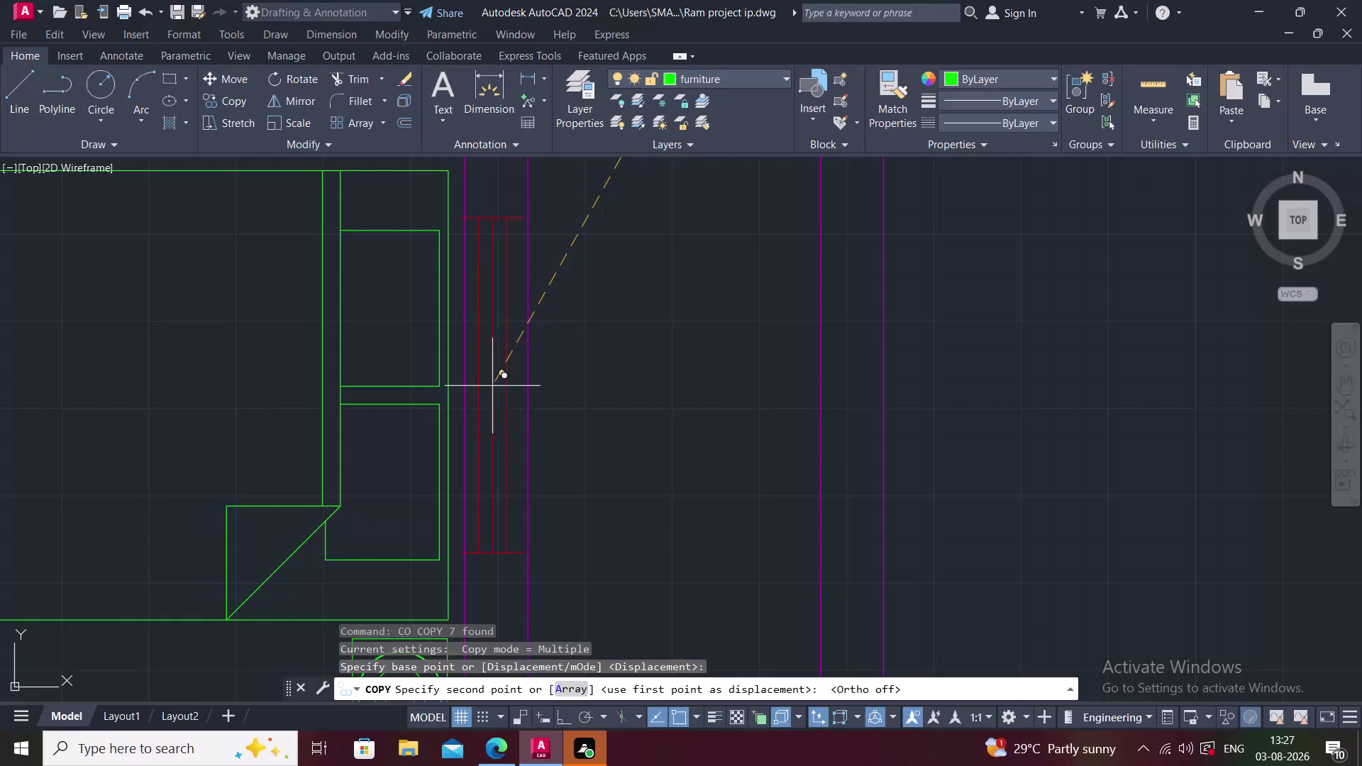
Drop the red window-line copy into the bedroom wall opening beside the bed and end COPY.
scroll(up, 3)
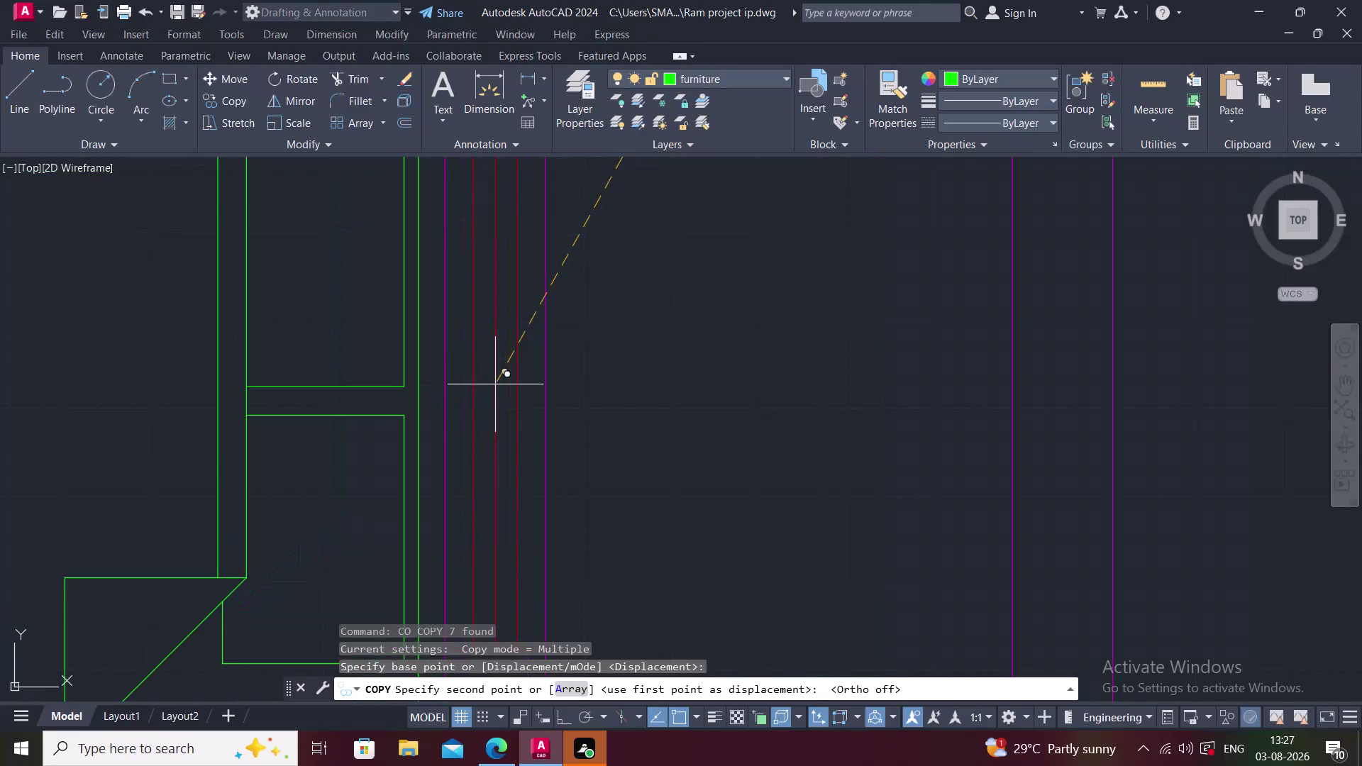
middle_drag(495, 384, 483, 478)
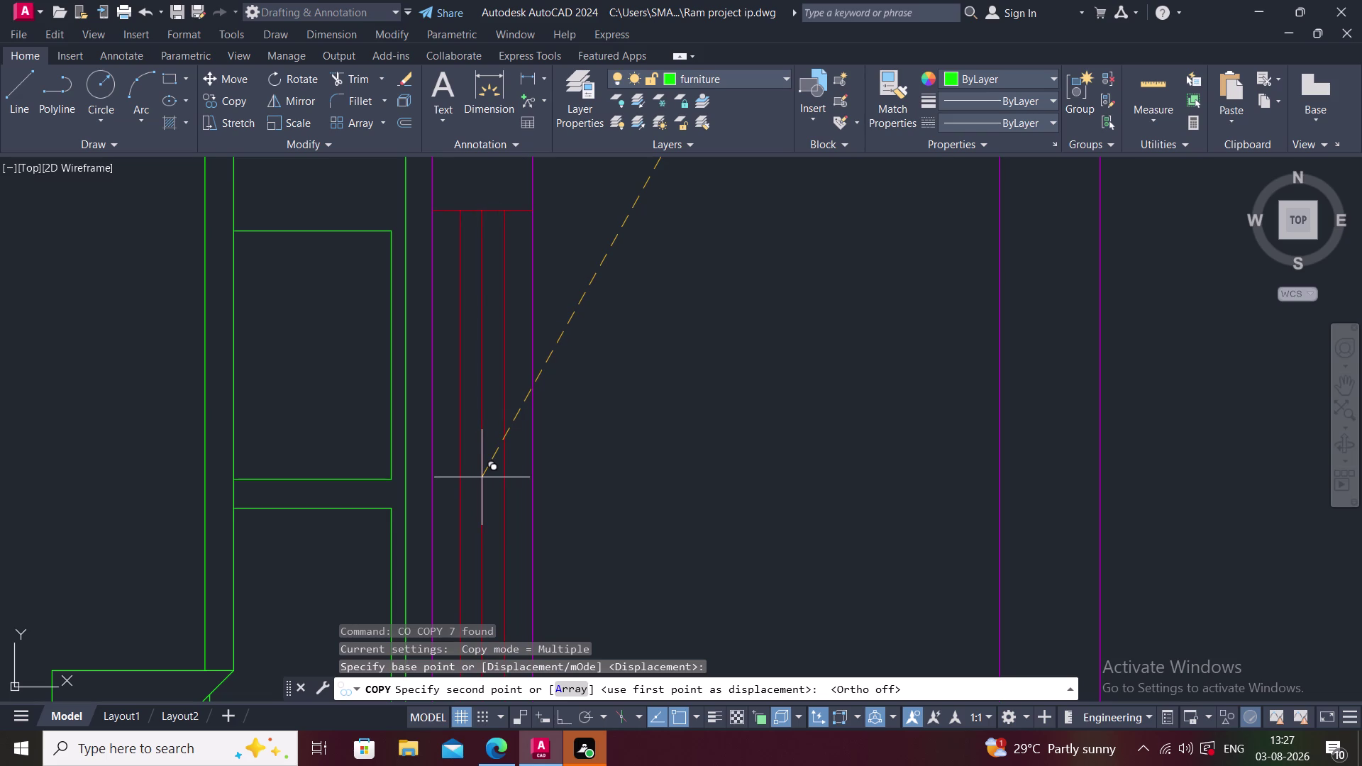
click(481, 477)
scroll(down, 3)
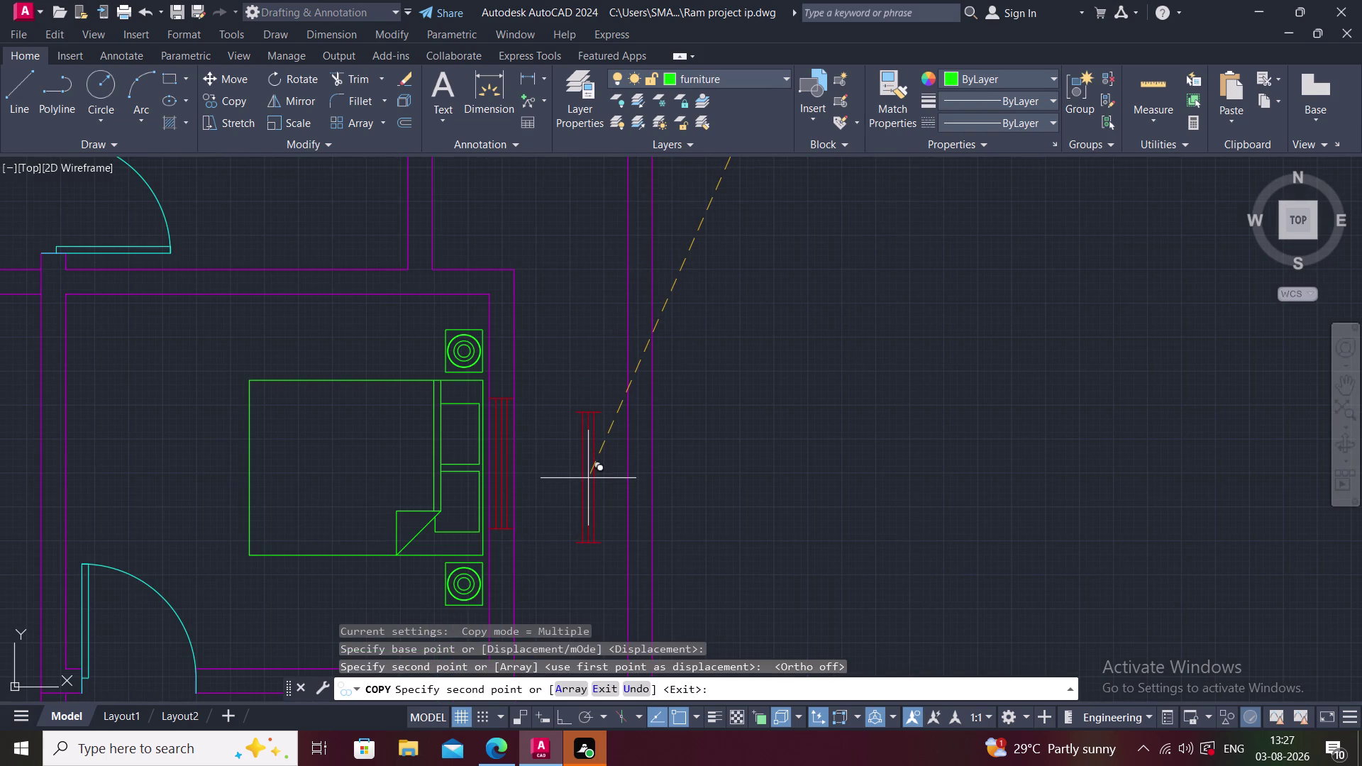
key(Escape)
middle_drag(509, 509, 497, 444)
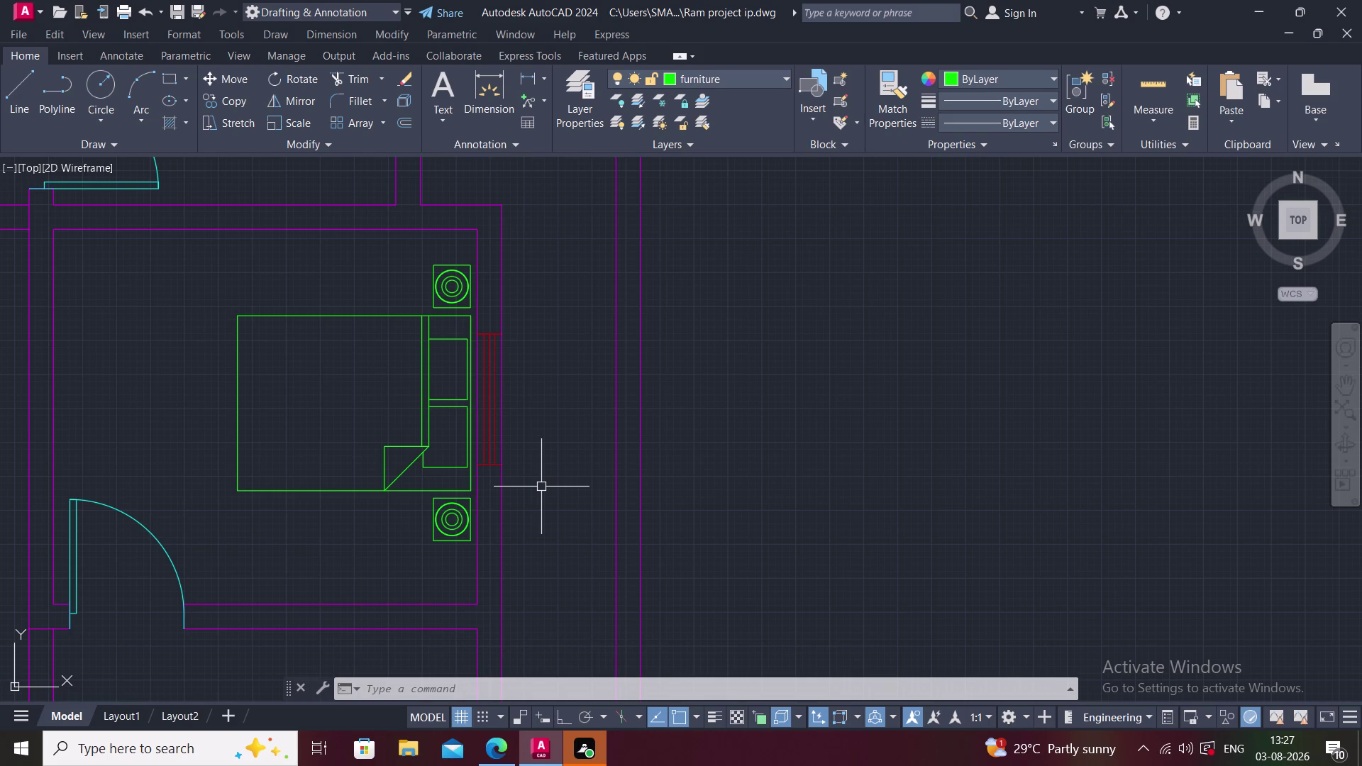
Zoom and pan out until the whole floor plan and the stray line are visible.
middle_drag(377, 519, 398, 449)
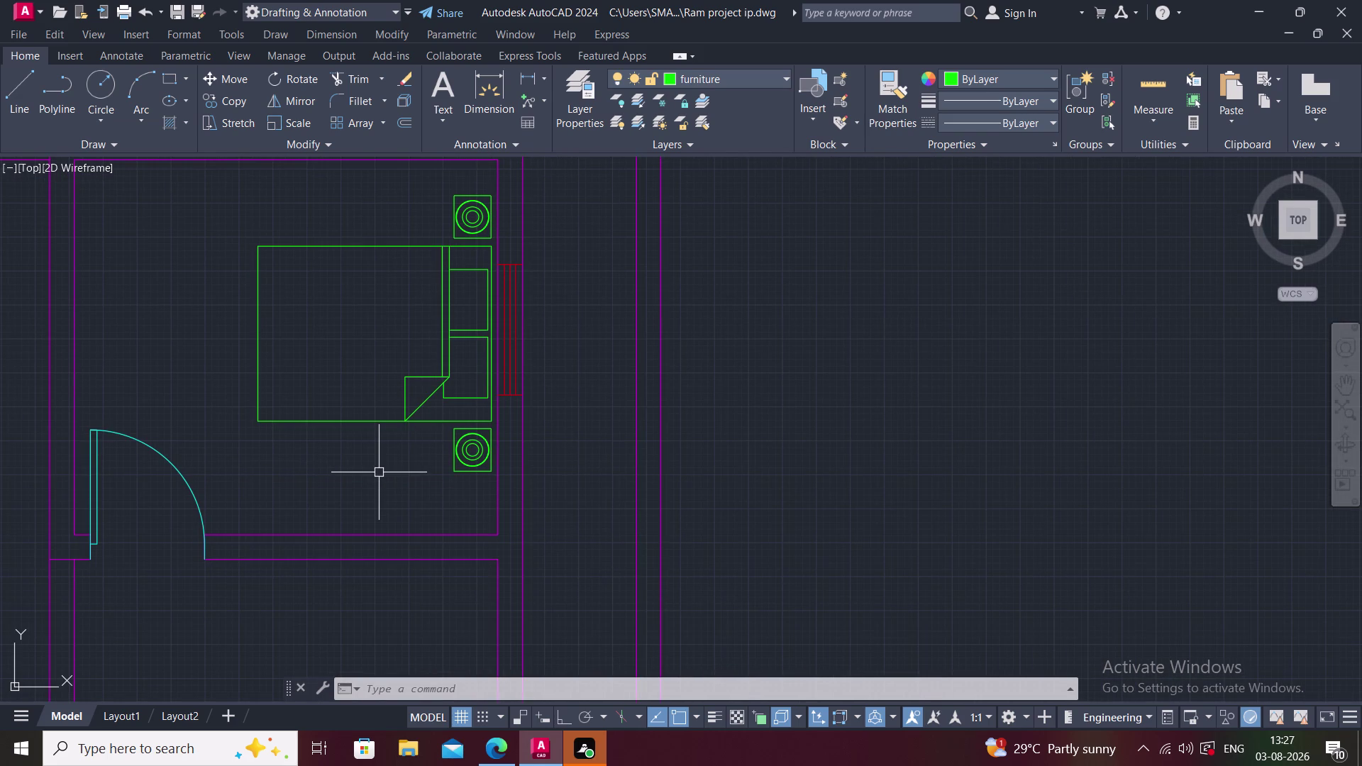
middle_drag(357, 520, 364, 377)
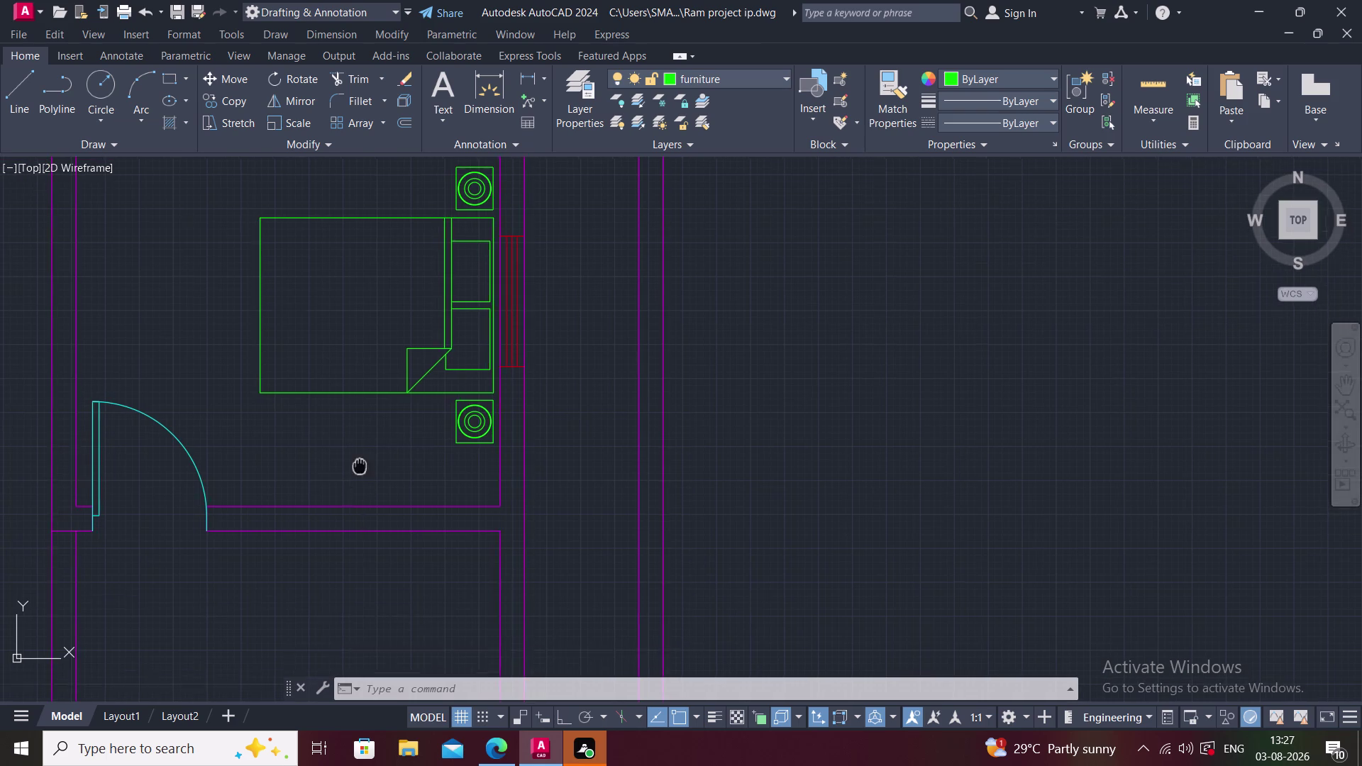
middle_drag(363, 377, 365, 374)
scroll(down, 3)
middle_drag(375, 443, 328, 350)
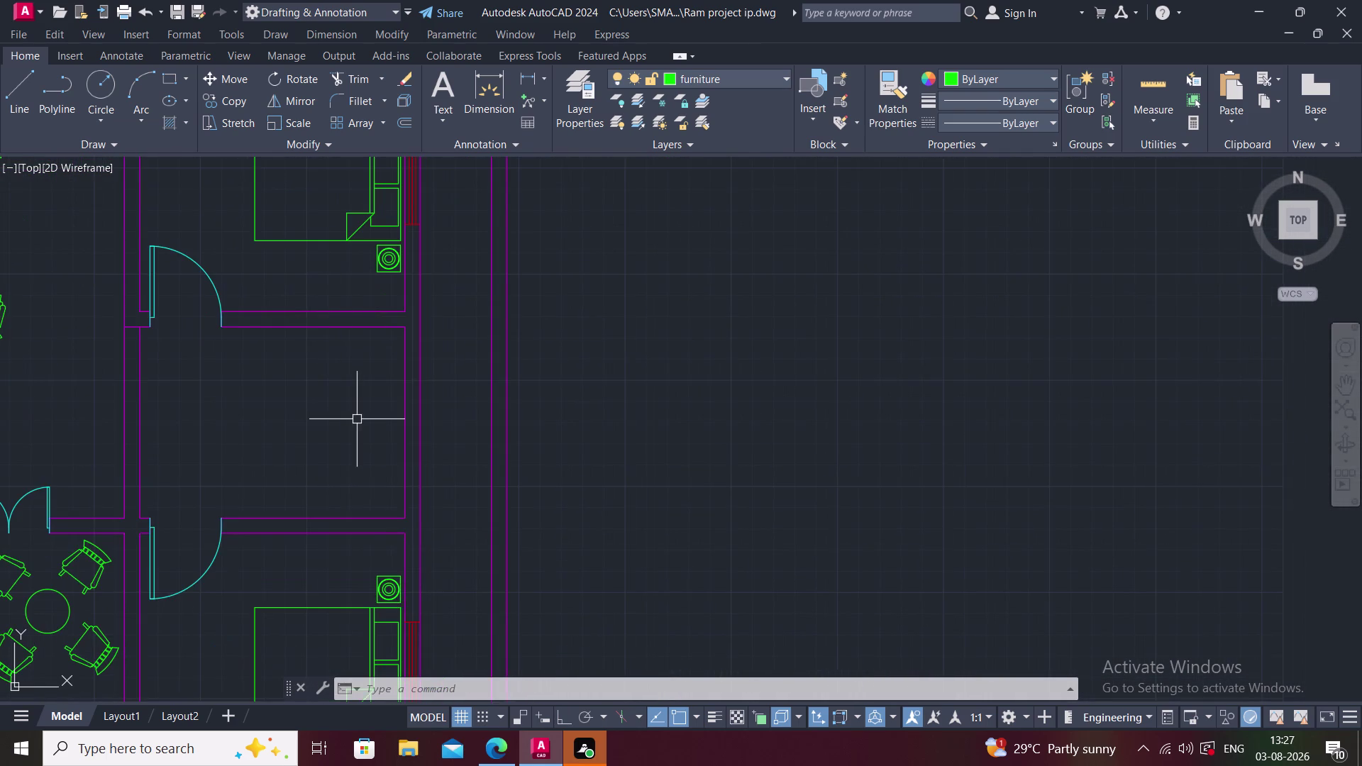
scroll(down, 3)
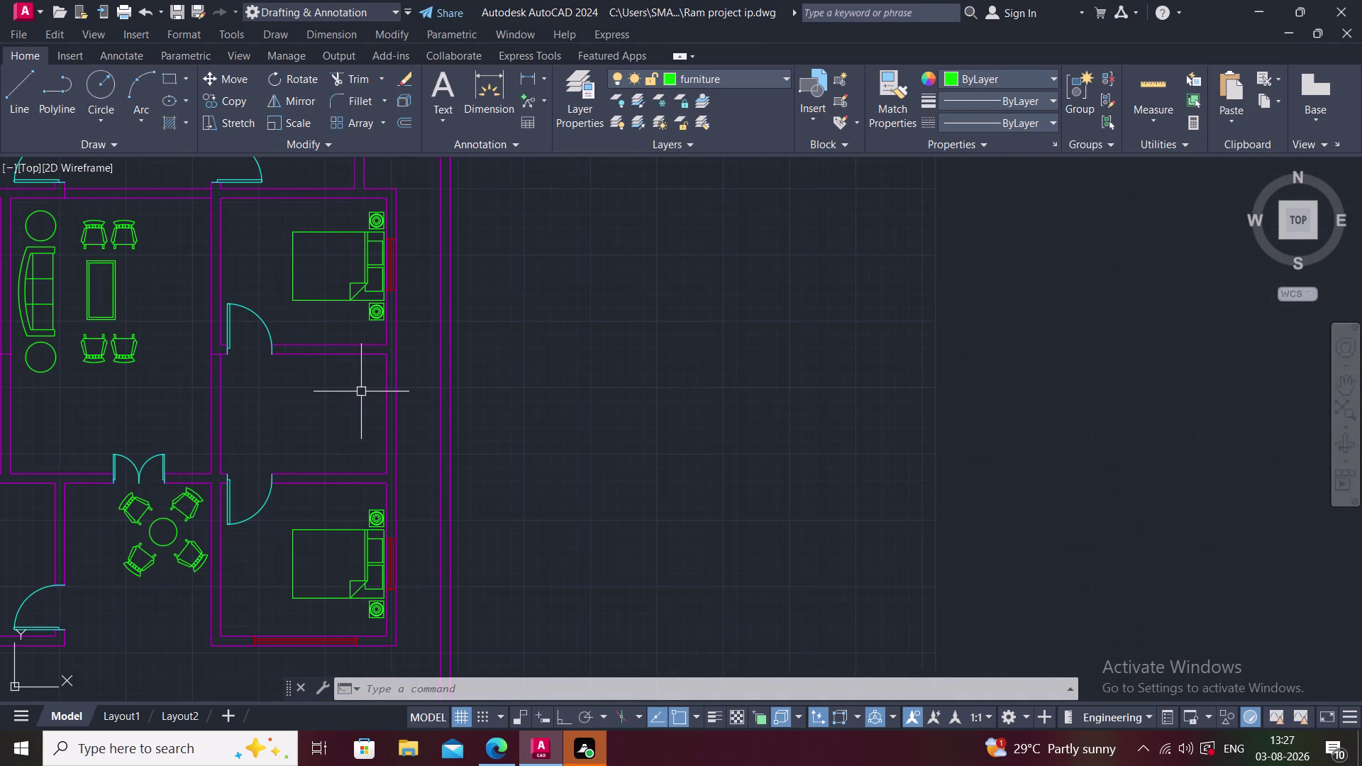
middle_drag(224, 400, 437, 377)
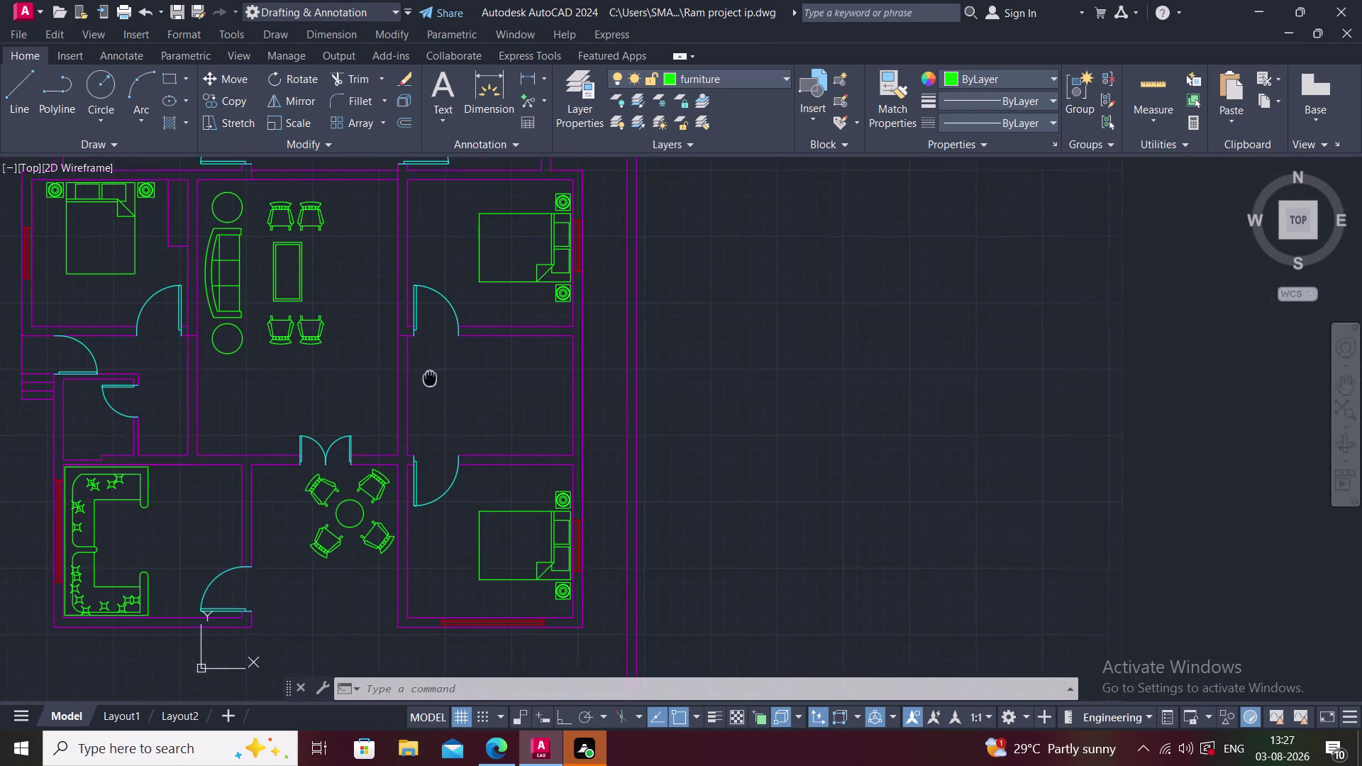
scroll(down, 3)
middle_drag(262, 408, 278, 434)
scroll(down, 3)
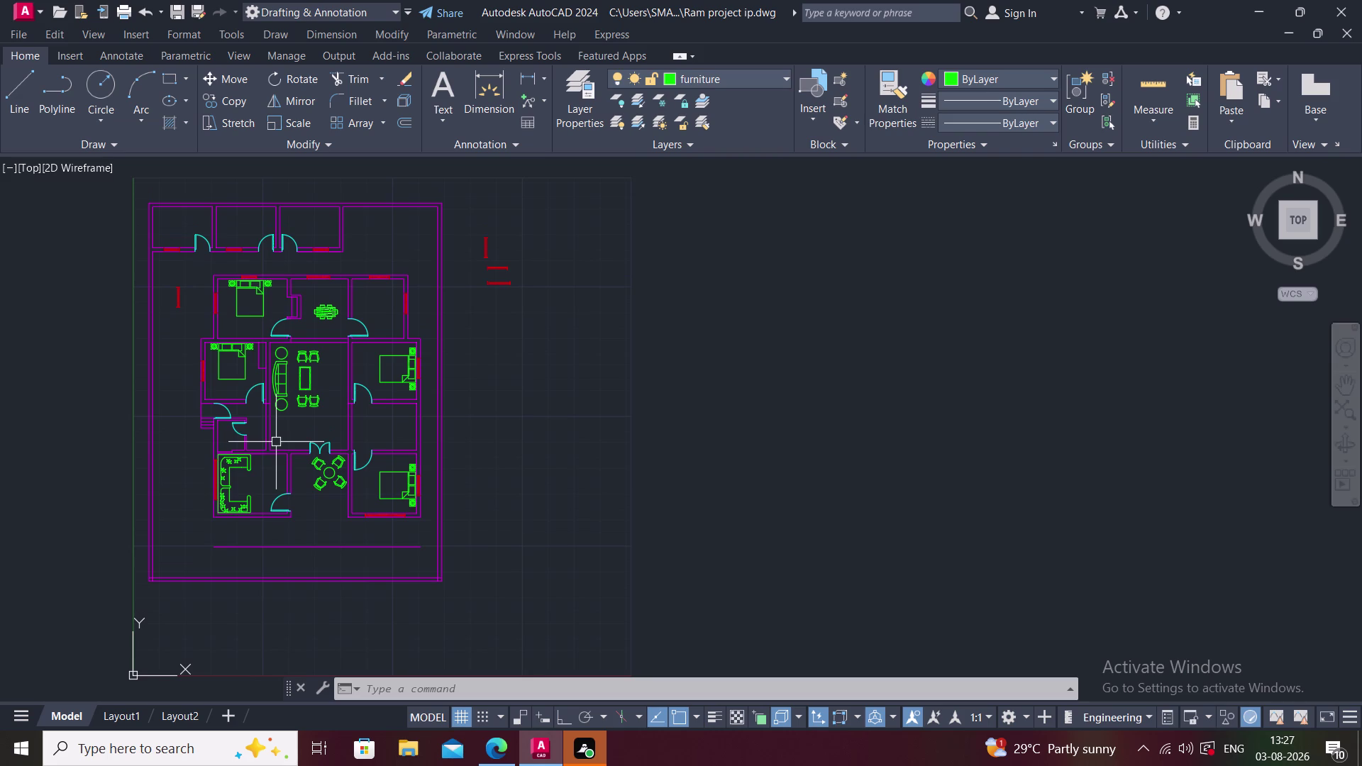
Window-select the stray red line left of the plan, delete it, and return to the lower rooms.
click(164, 273)
click(204, 330)
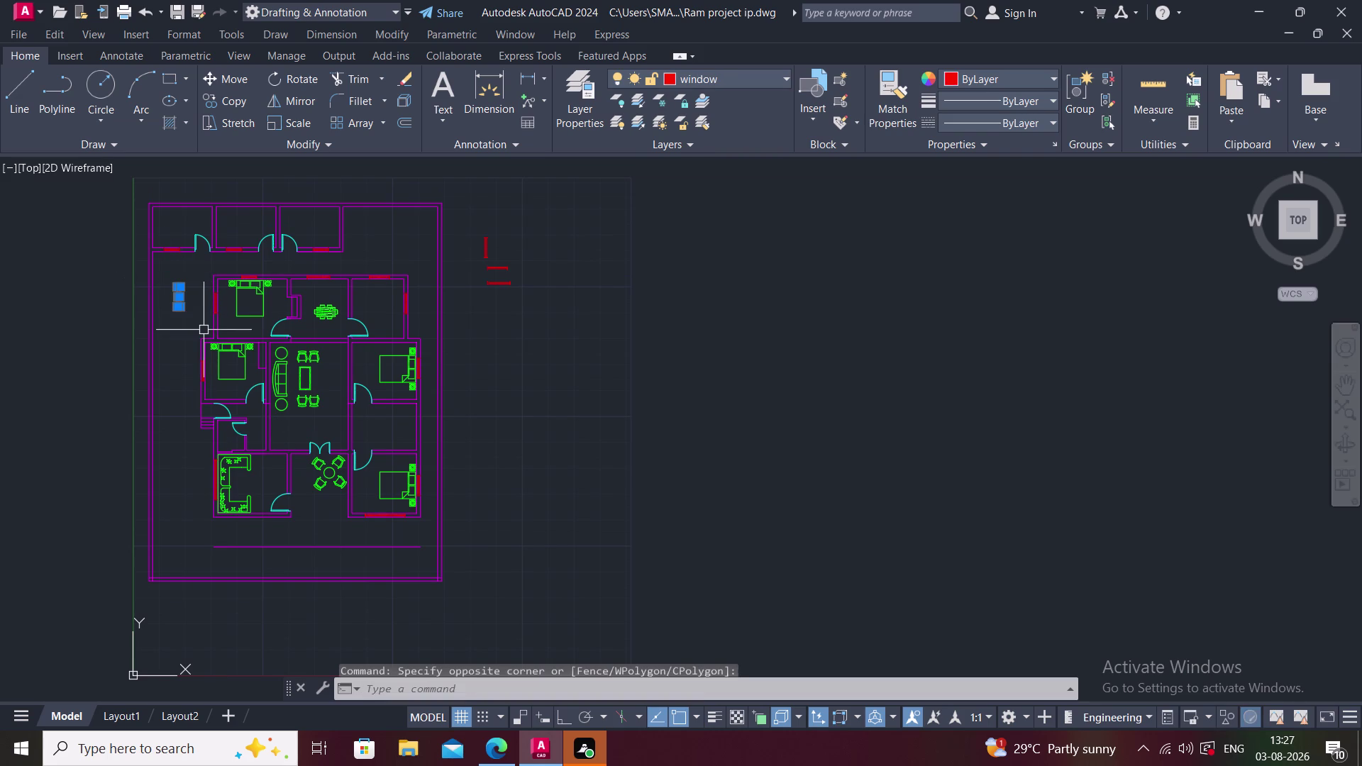
key(Delete)
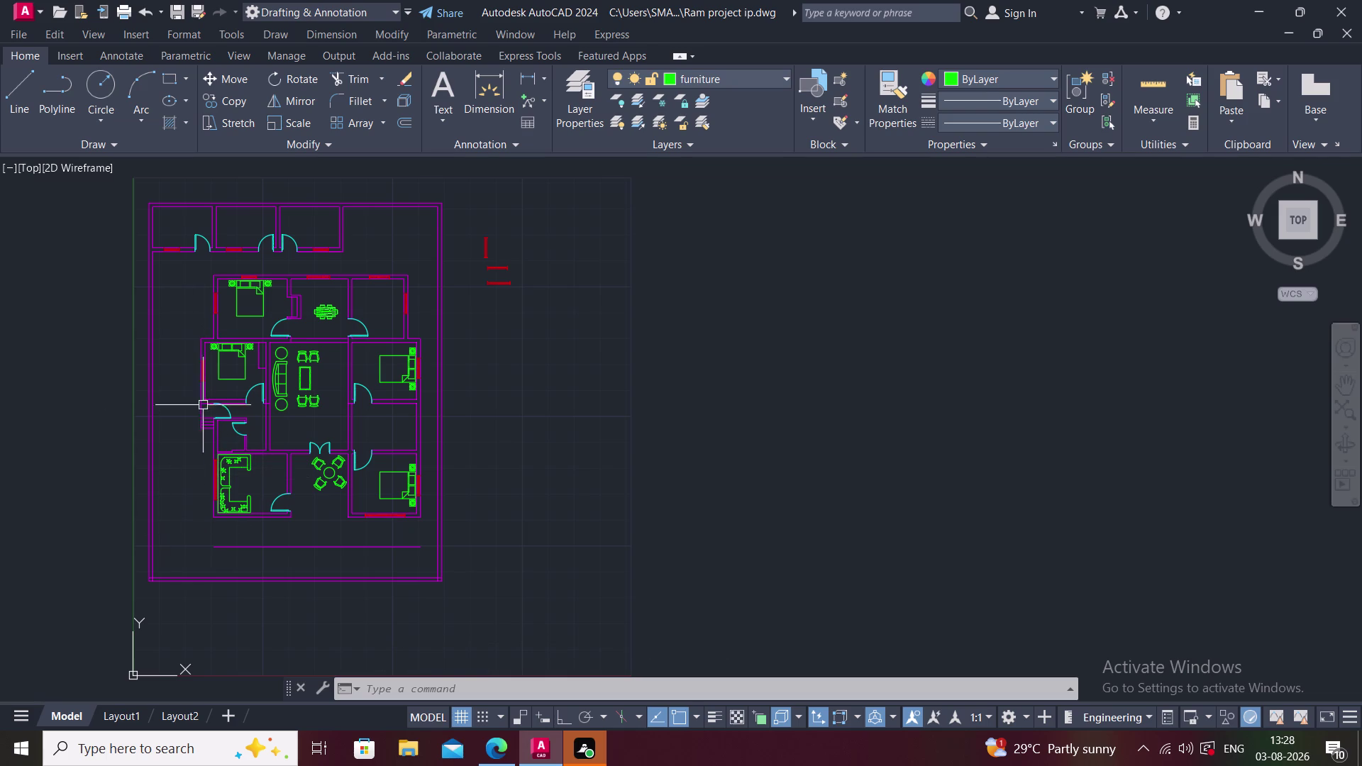
scroll(up, 3)
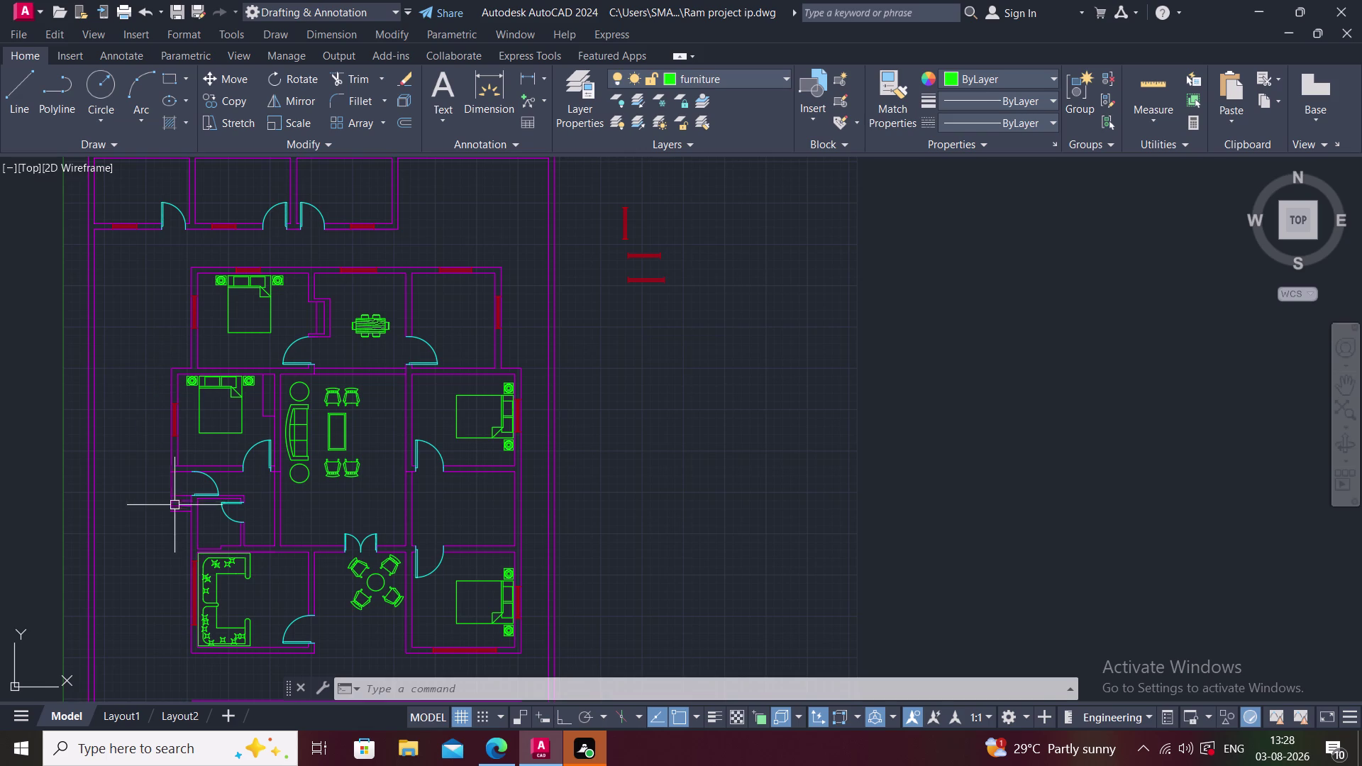
scroll(up, 3)
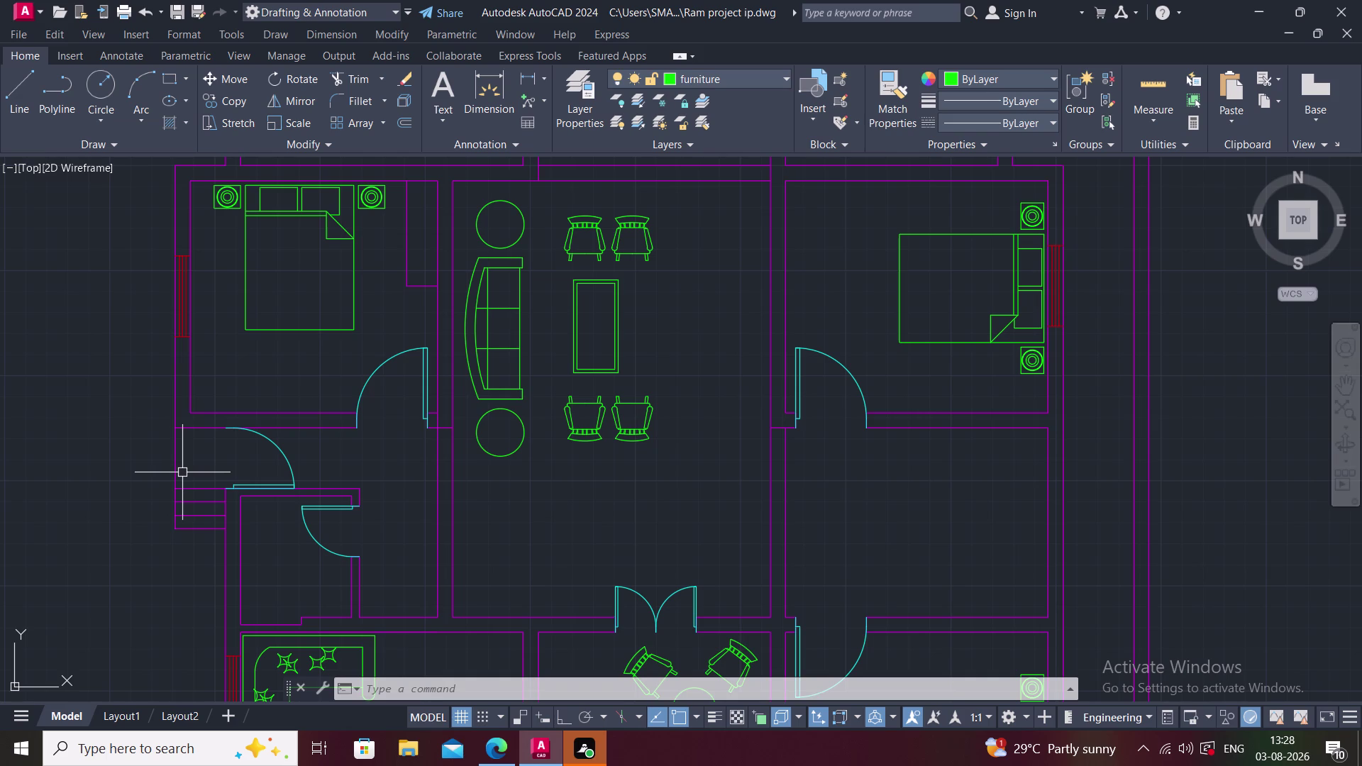
scroll(down, 3)
middle_drag(192, 457, 218, 354)
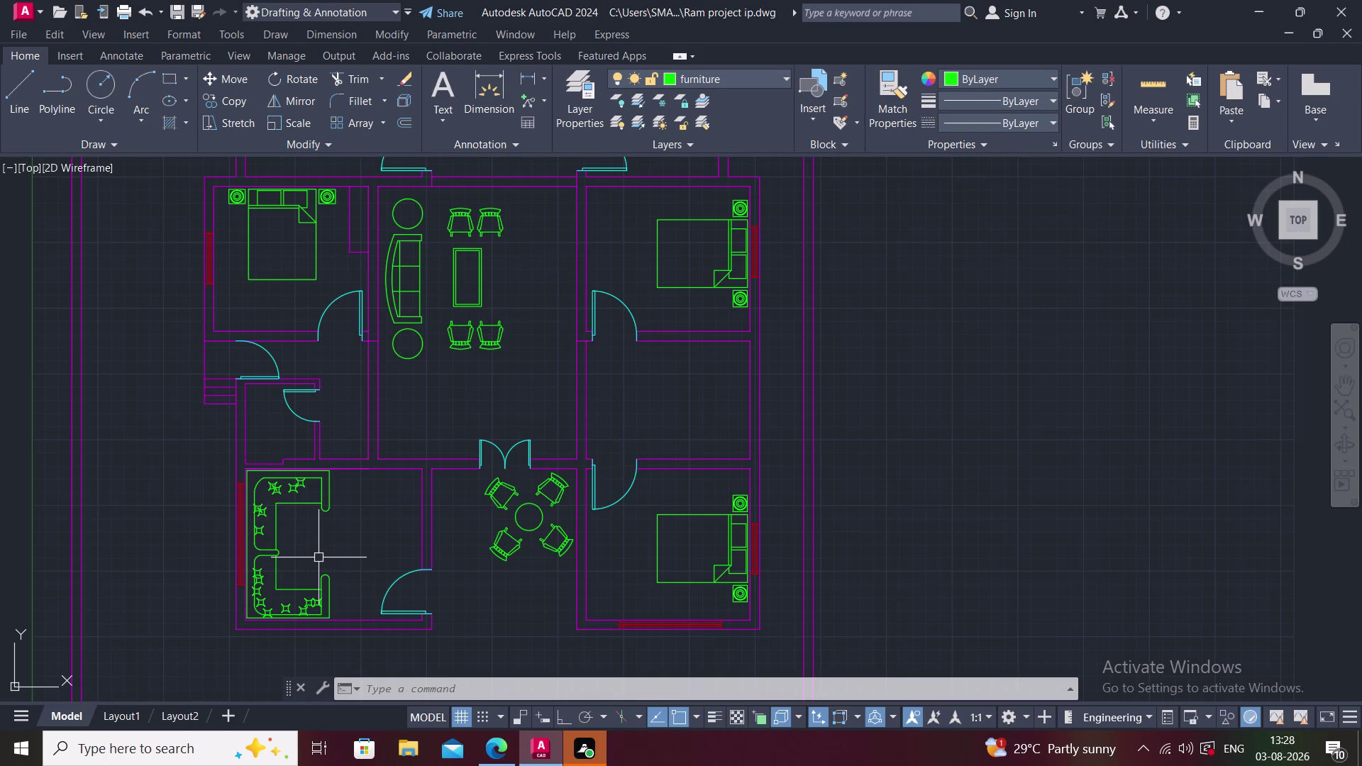
Draw the table's first circle centred inside the L-shaped sofa area.
key(c)
key(space)
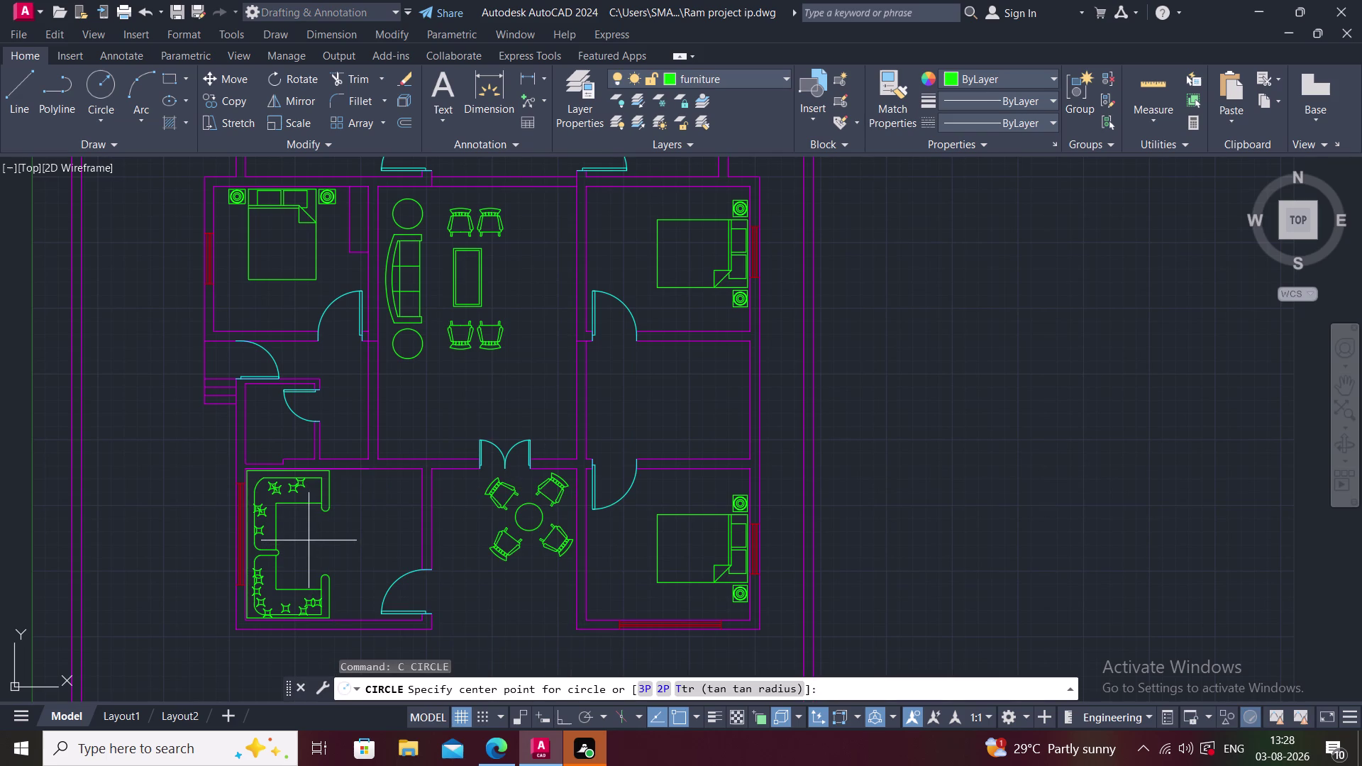
click(309, 549)
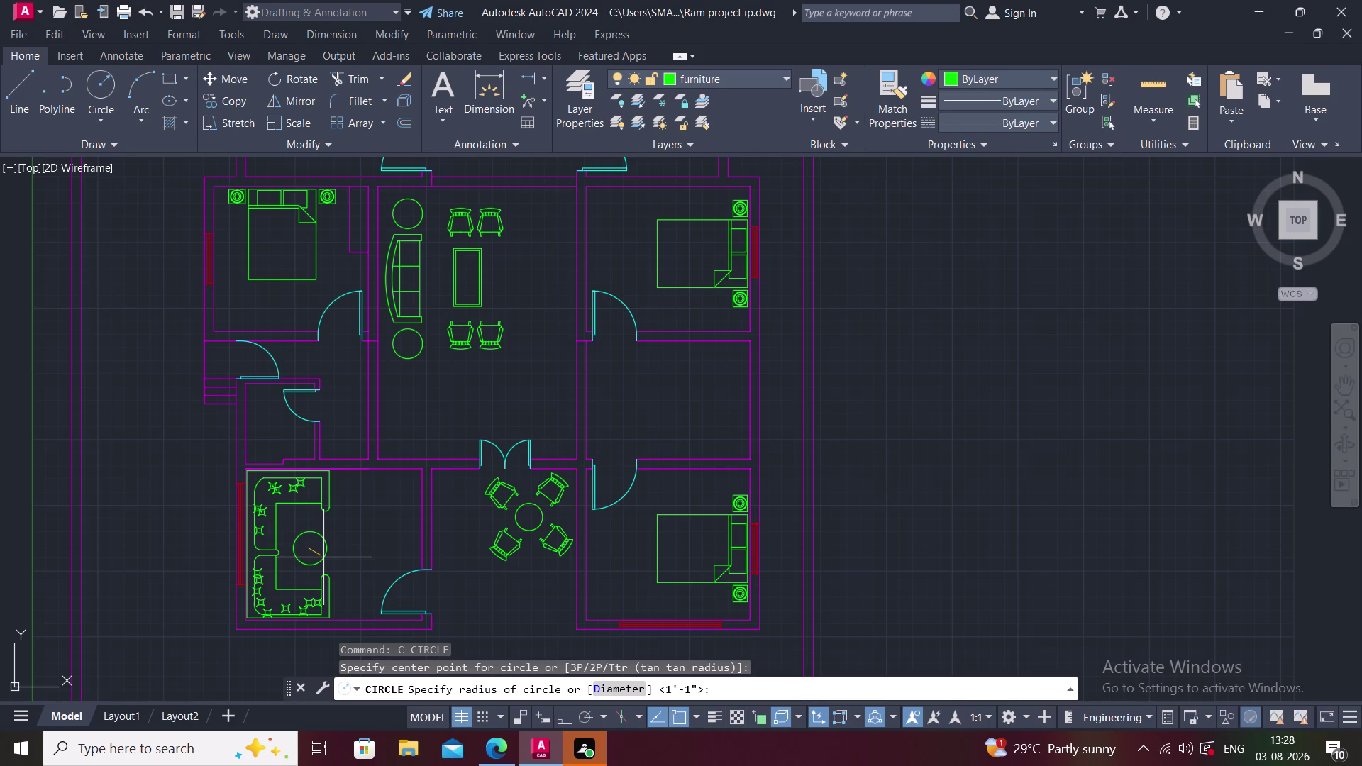
scroll(up, 3)
scroll(up, 3)
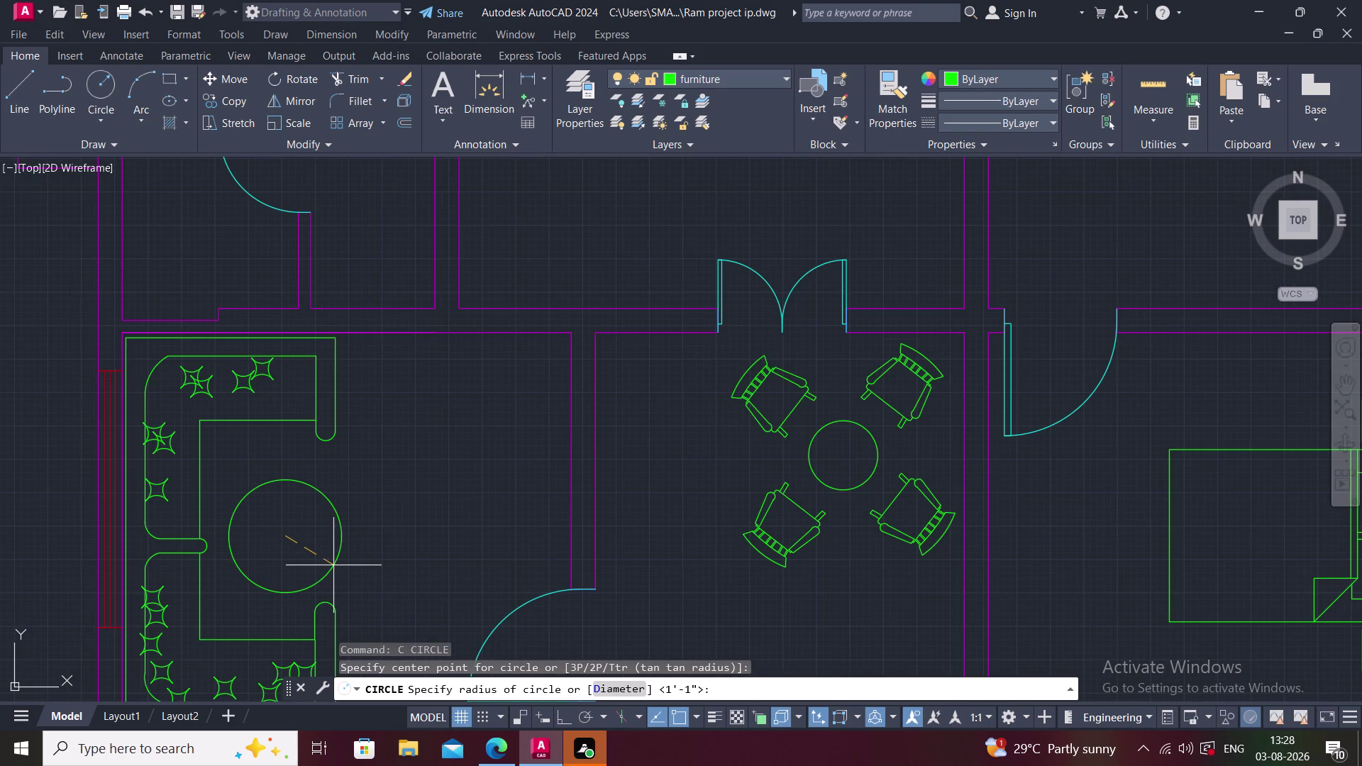
click(338, 517)
Draw another circle from the same table centre for the ring.
key(space)
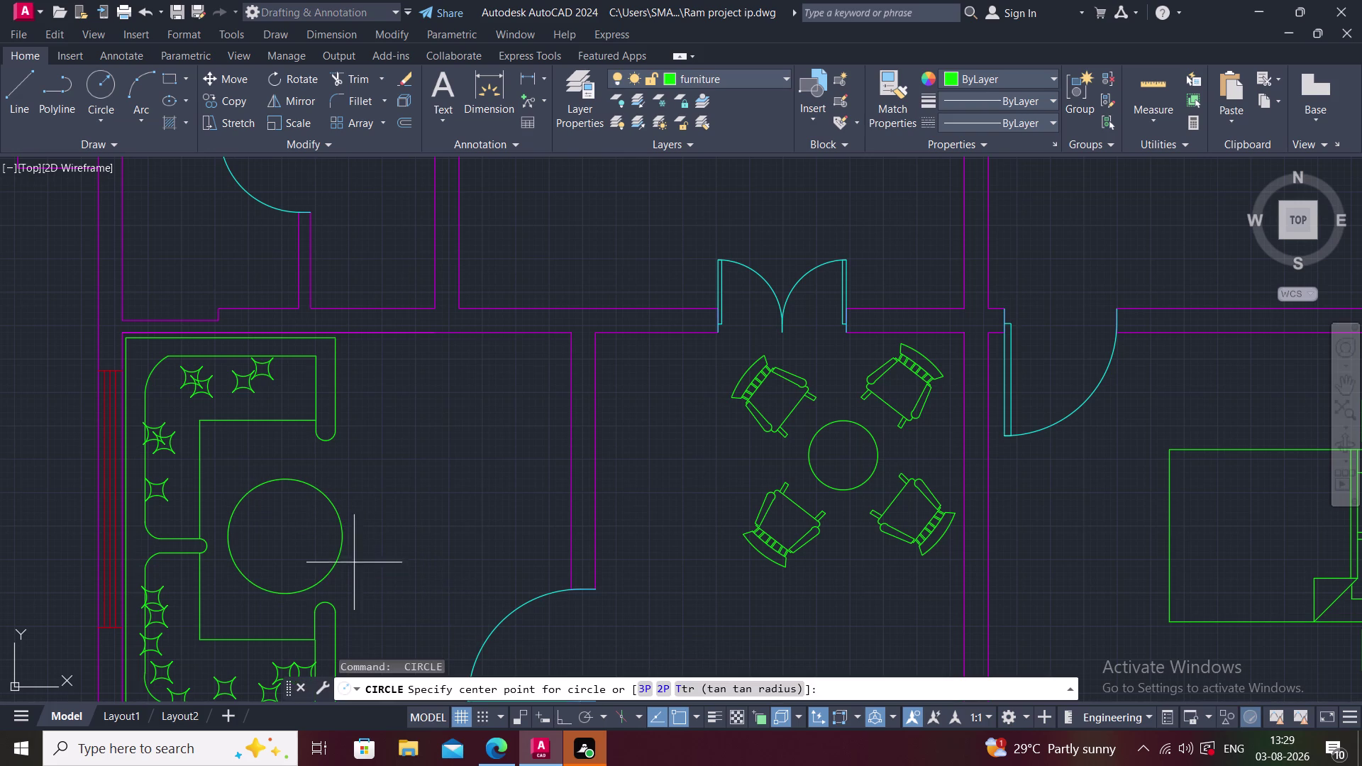
click(283, 536)
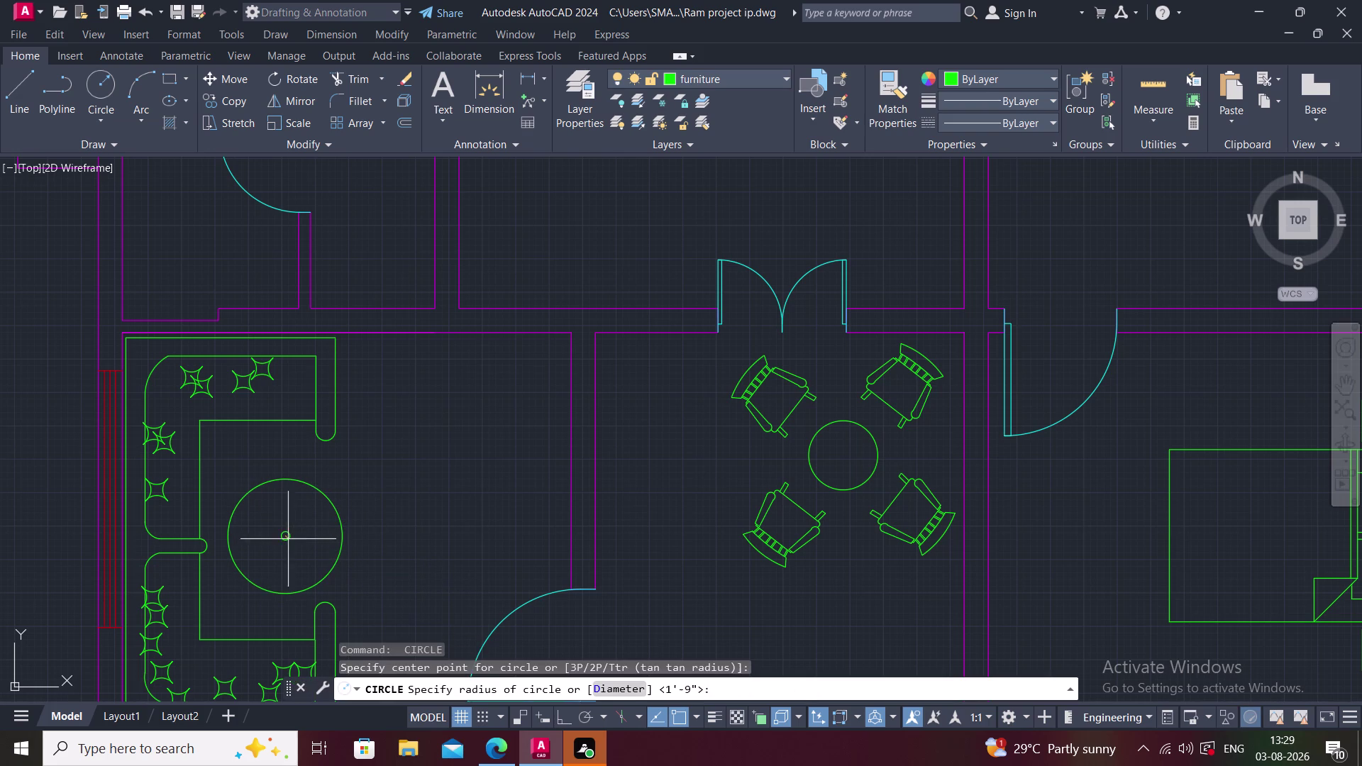
click(328, 565)
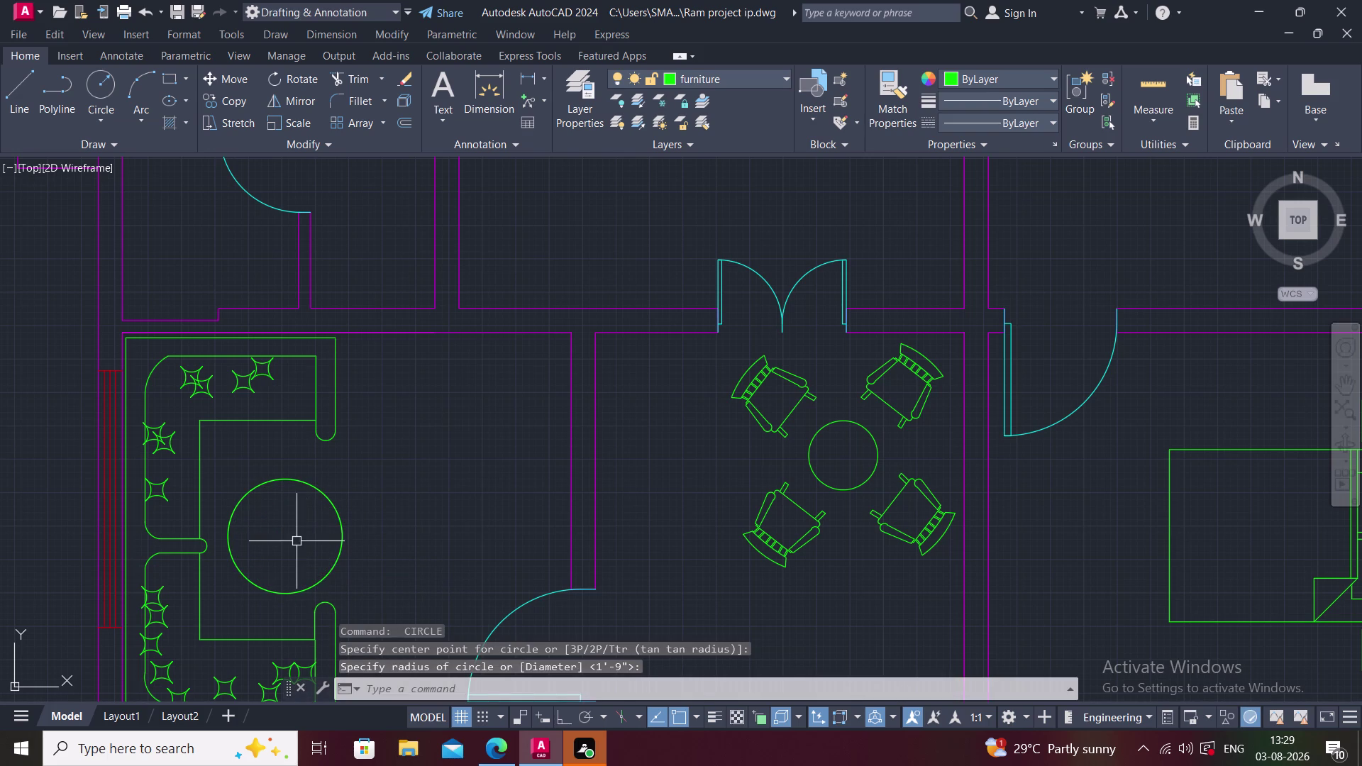
key(space)
key(space)
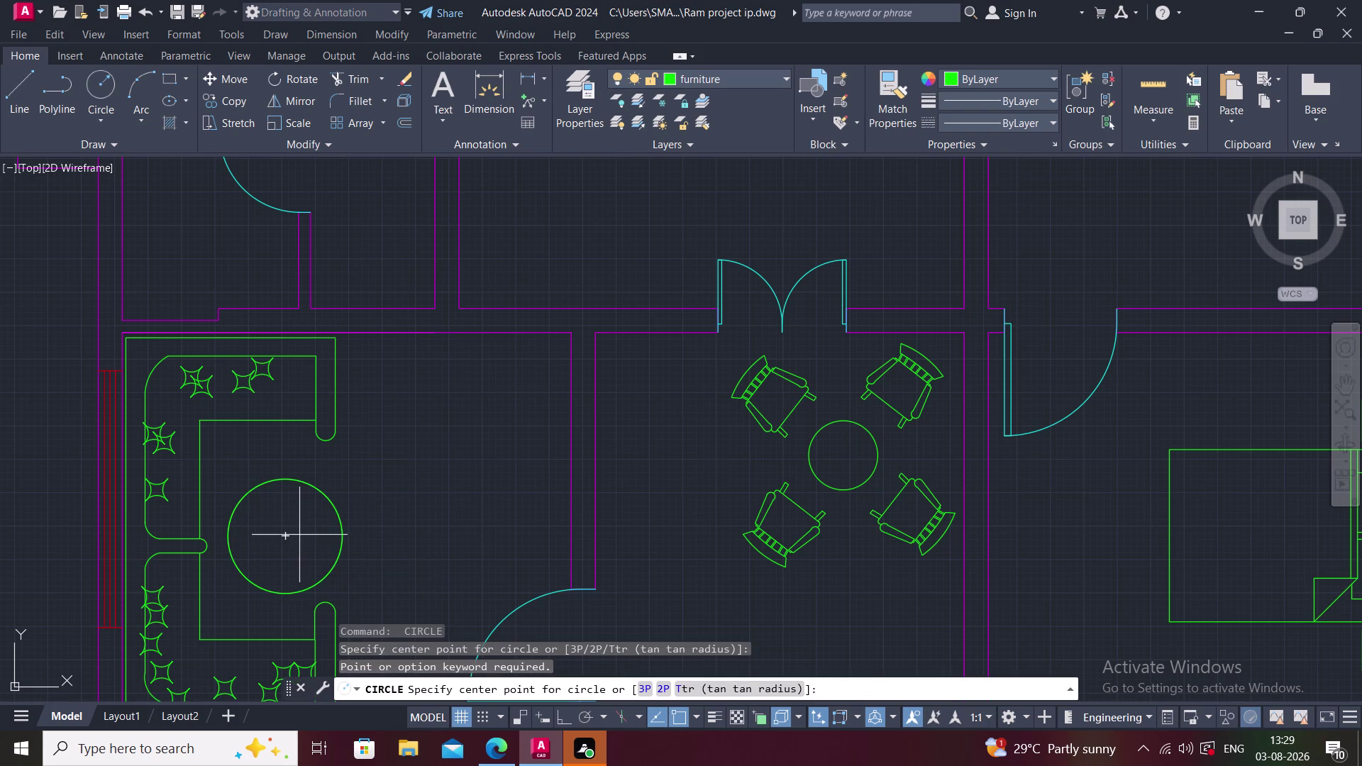
click(283, 534)
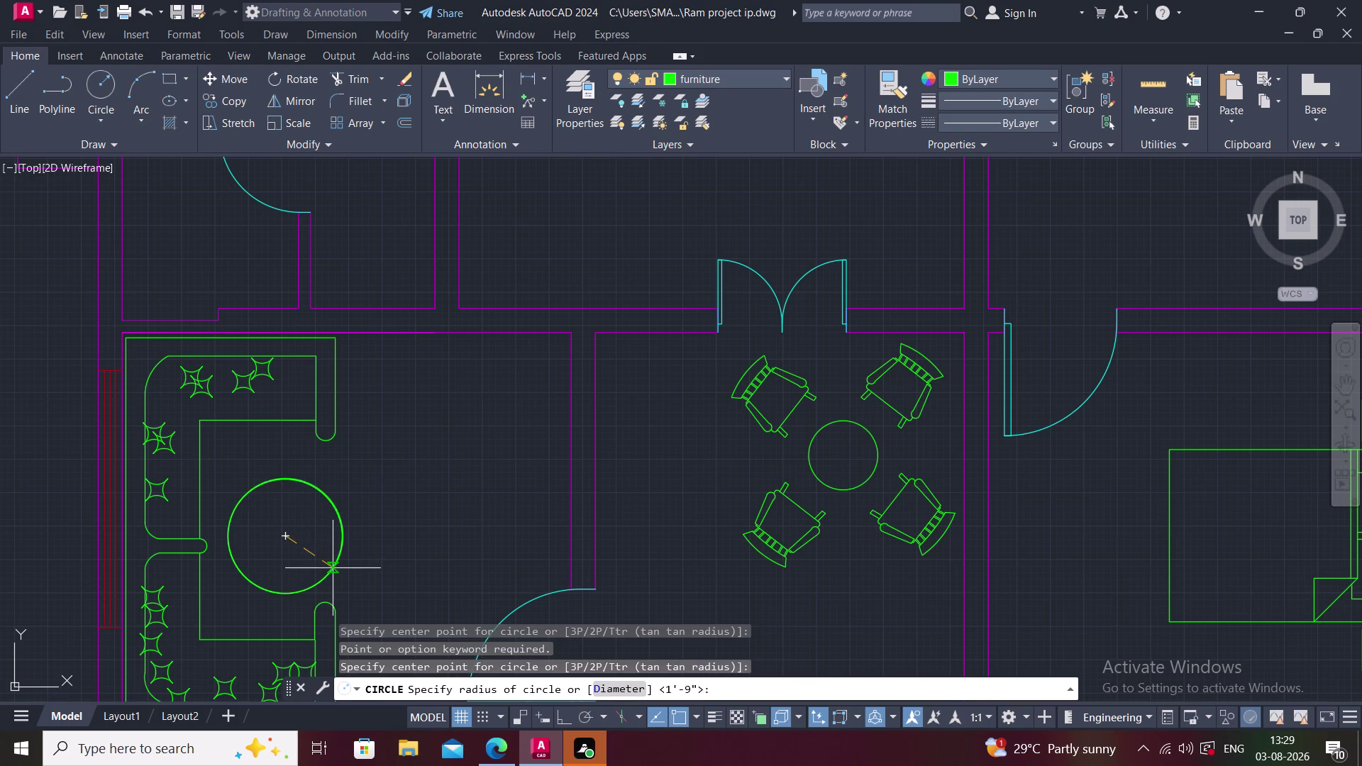
click(337, 572)
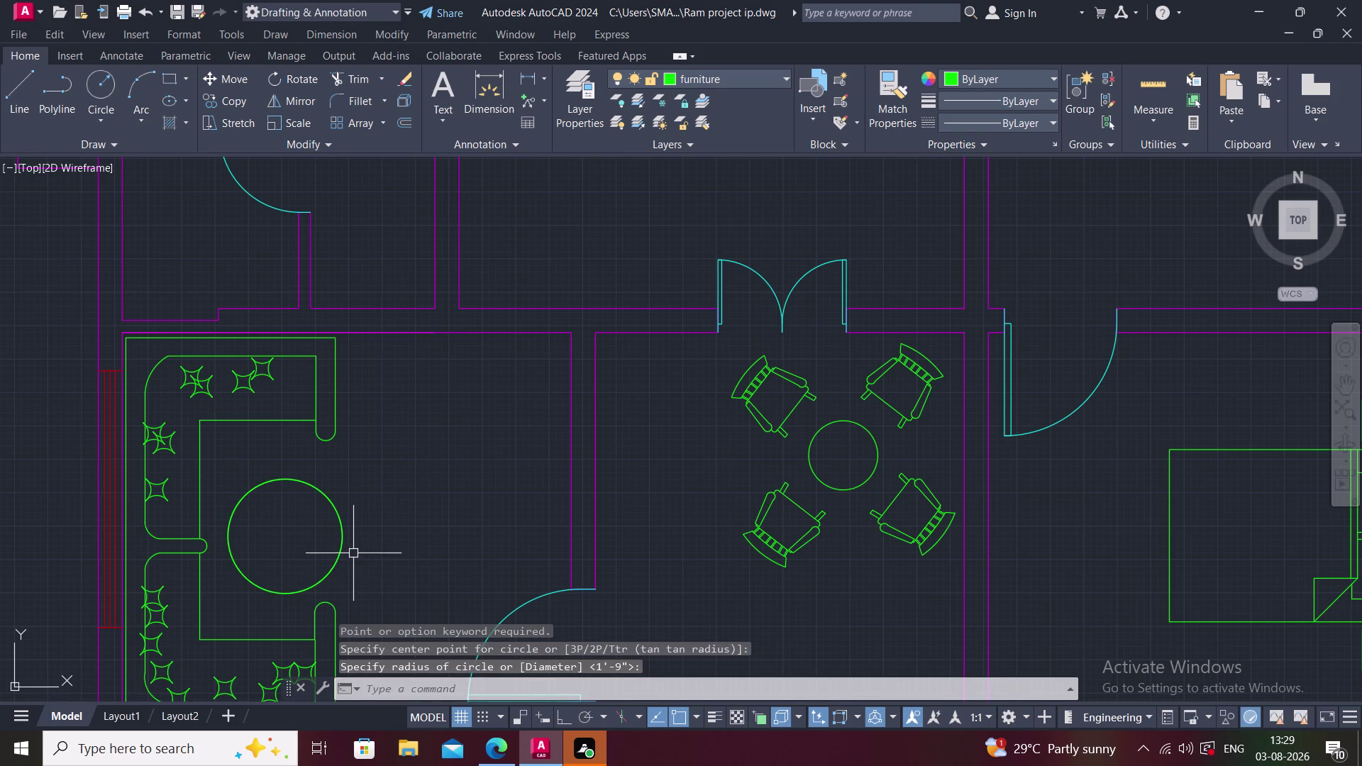
Draw the larger outer ring circle around the same table centre.
key(space)
click(291, 535)
scroll(up, 3)
scroll(up, 3)
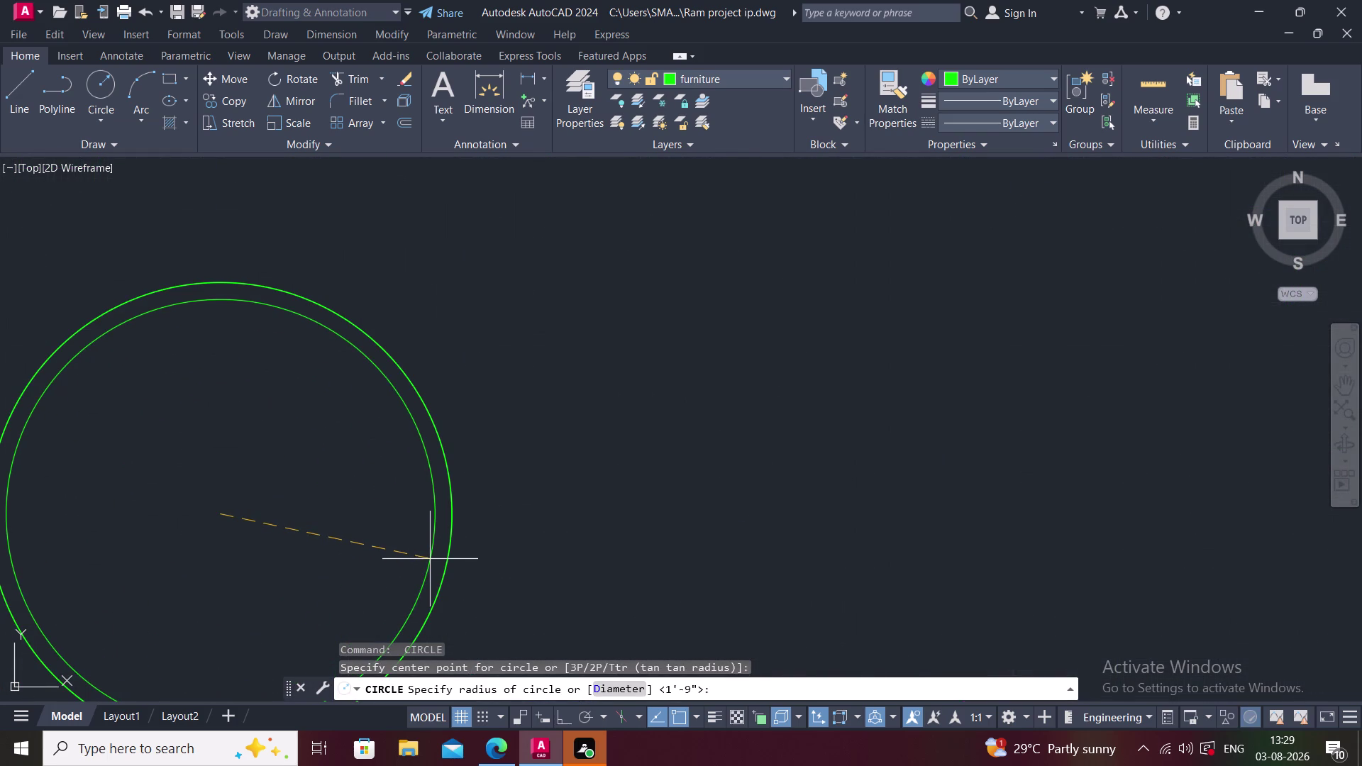
click(431, 559)
scroll(down, 3)
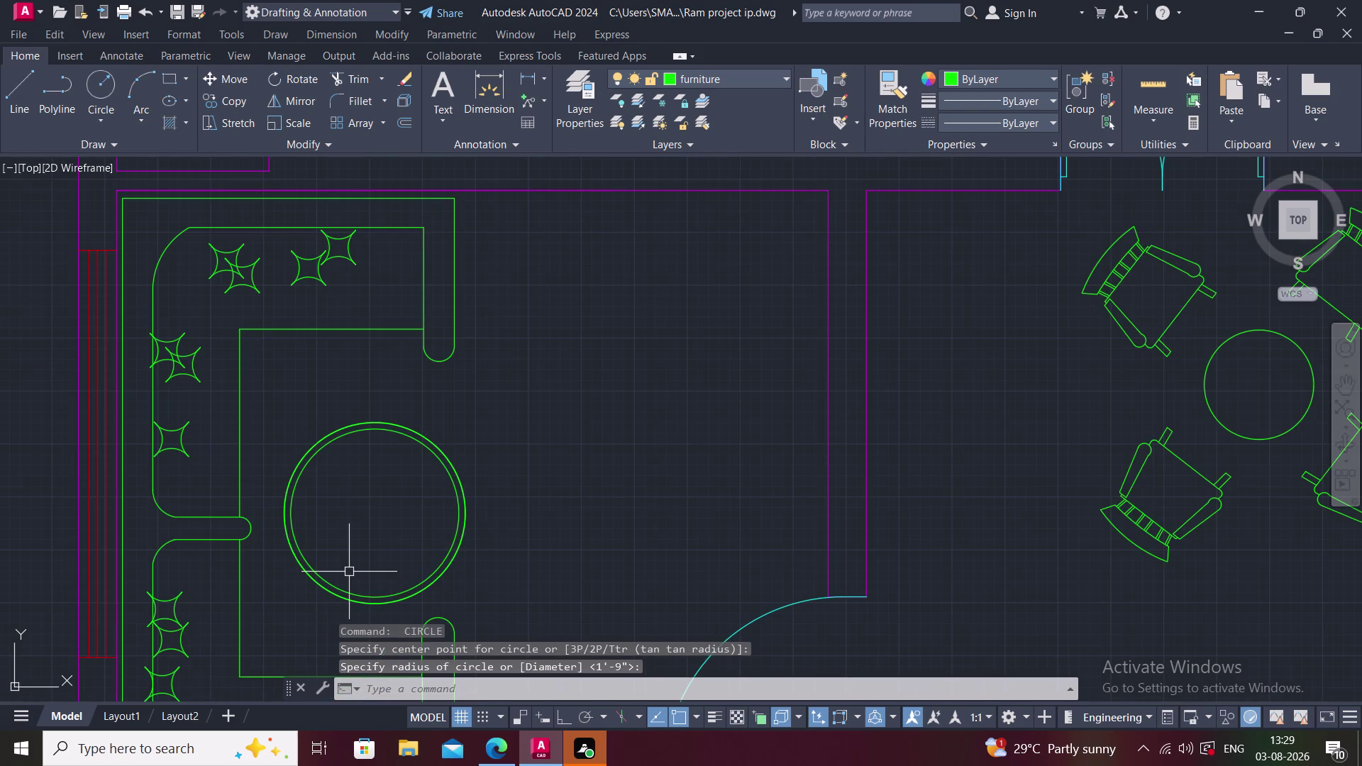
text(a)
key(space)
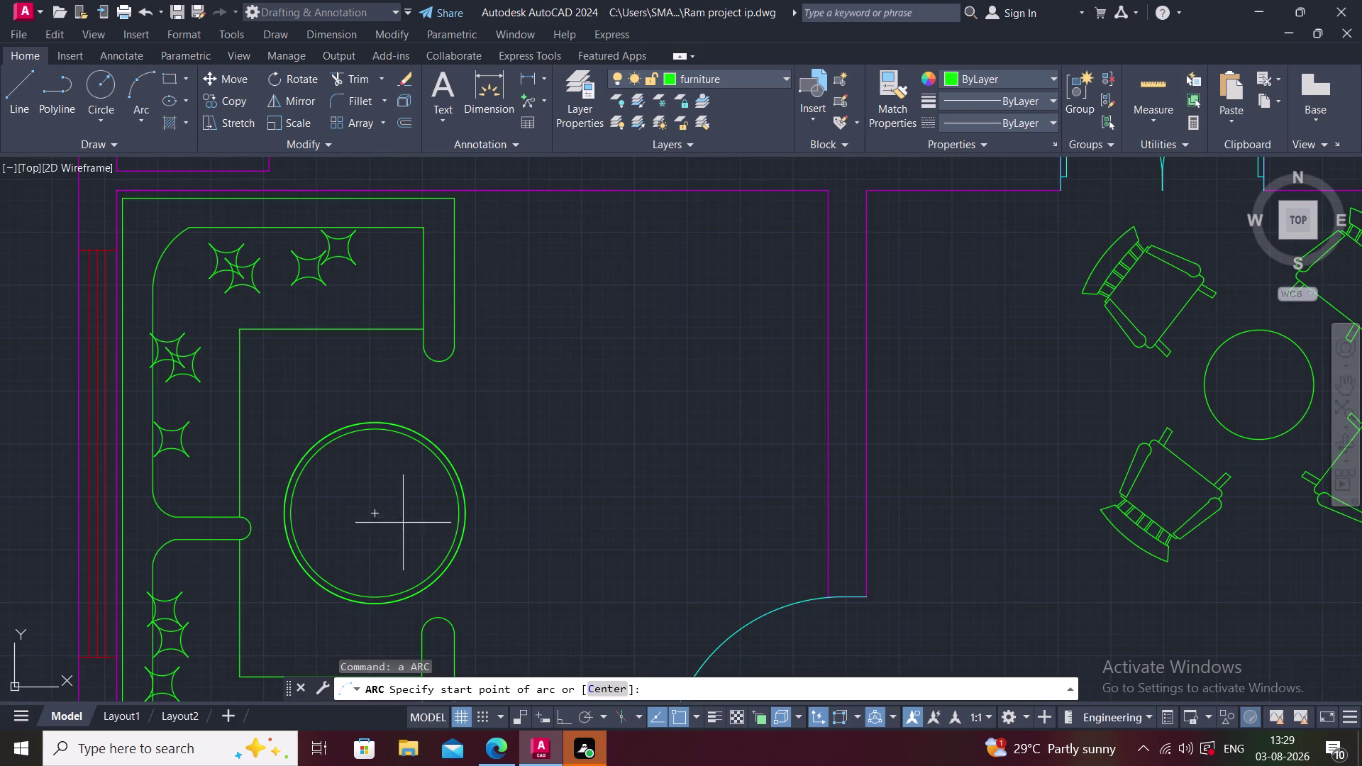
Attempt an arc from the table centre, zoom in on the table, then cancel it.
click(377, 511)
click(377, 429)
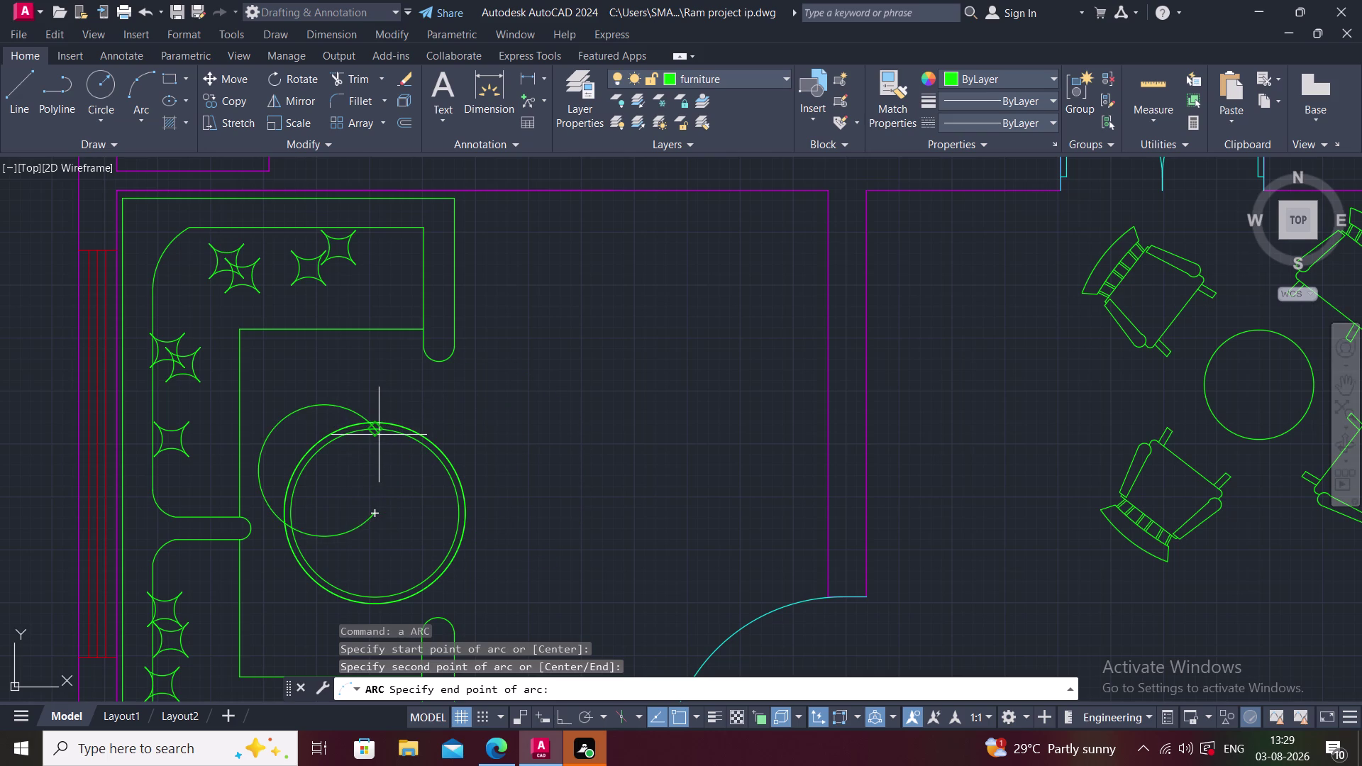
scroll(up, 3)
middle_drag(365, 450, 404, 381)
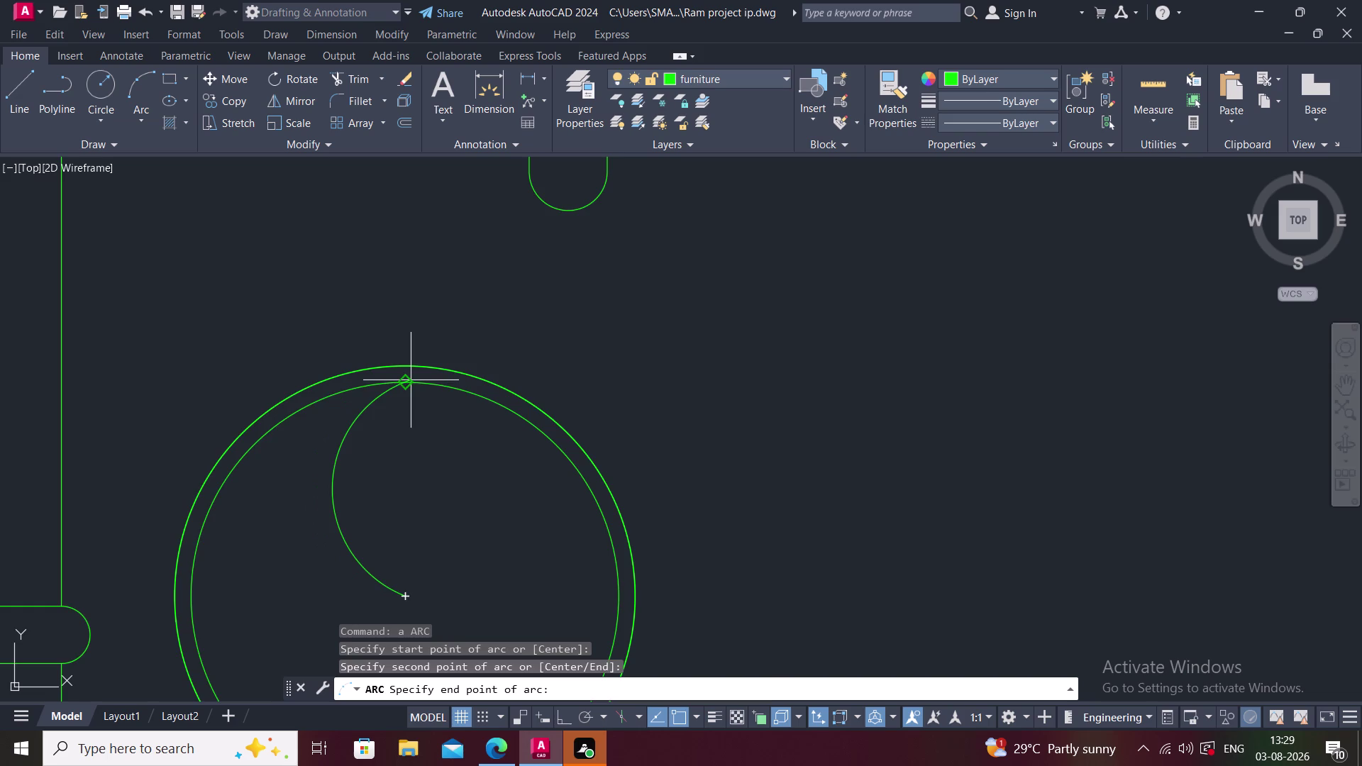
scroll(up, 3)
scroll(down, 3)
key(Escape)
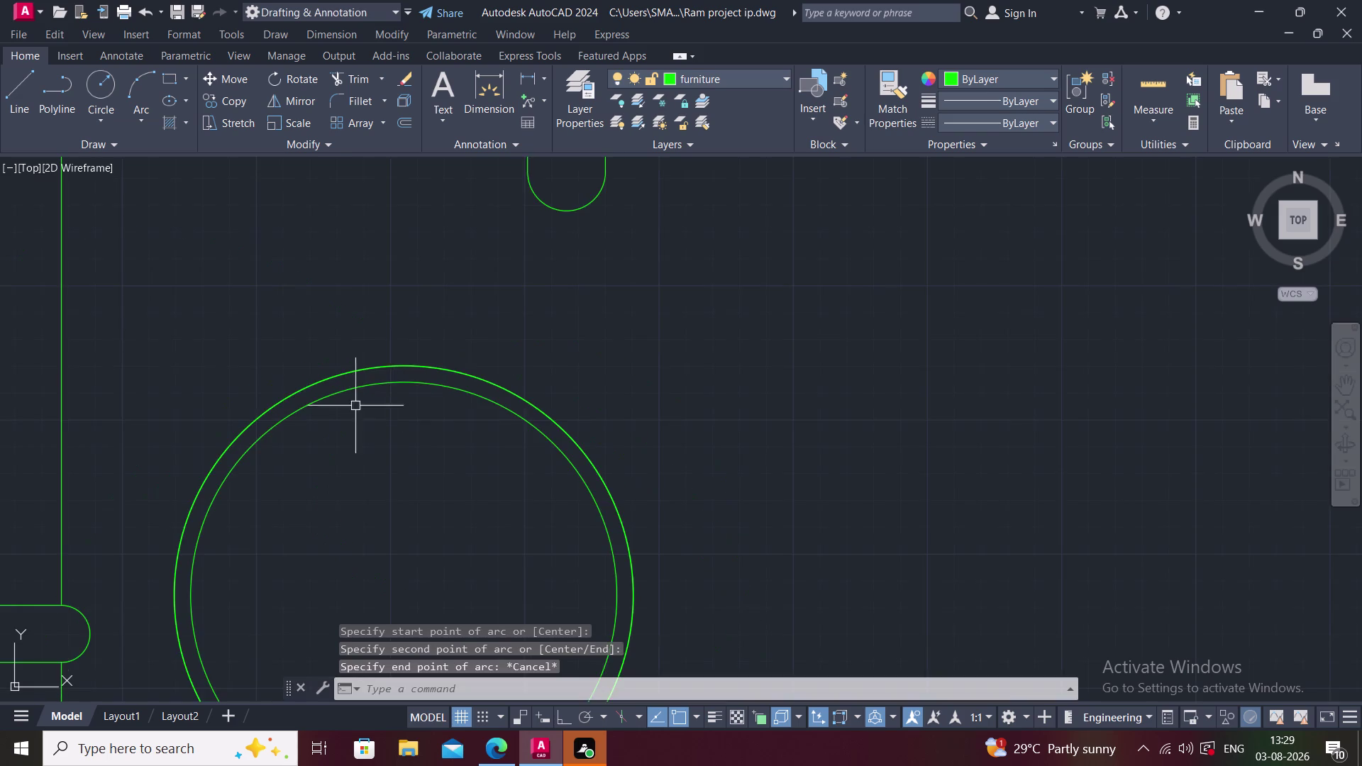
middle_drag(345, 416, 362, 342)
Start another arc from the table centre up to its top edge.
key(a)
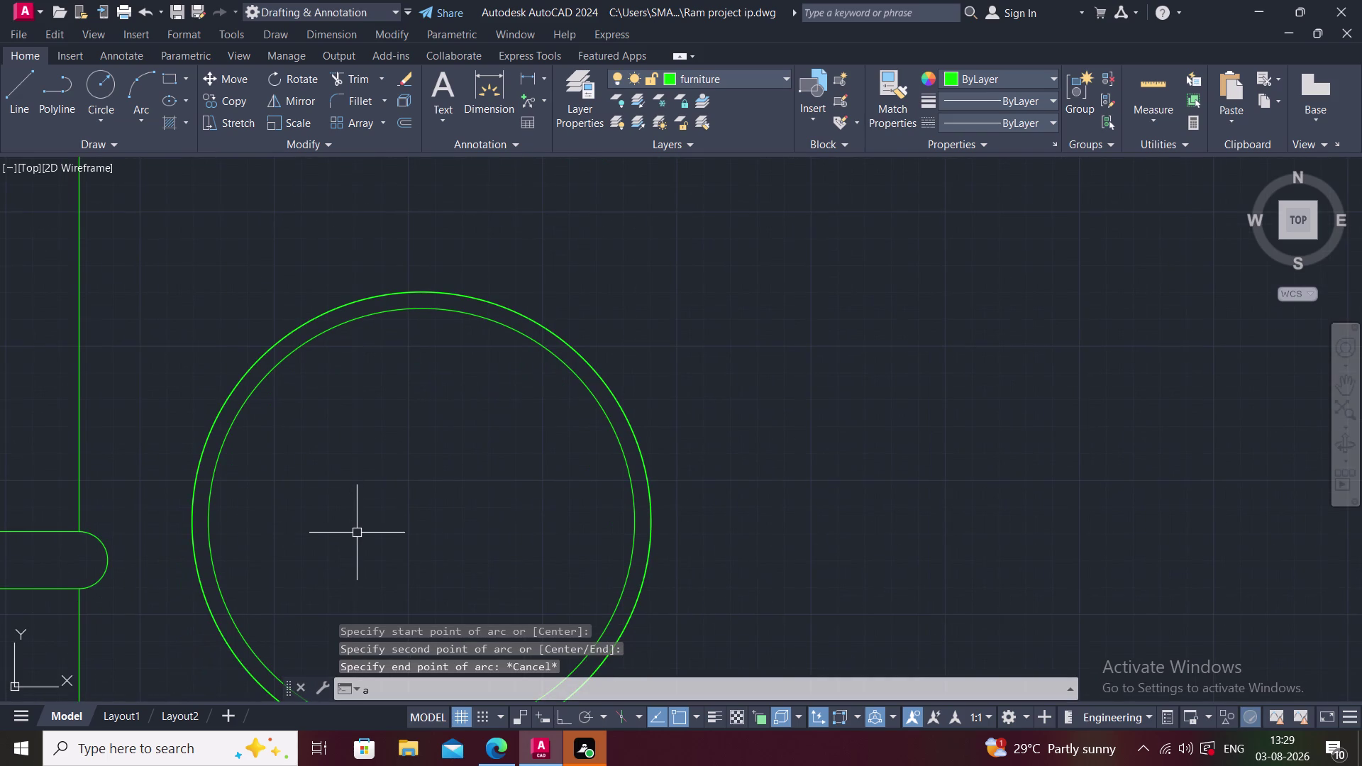
text(v)
key(space)
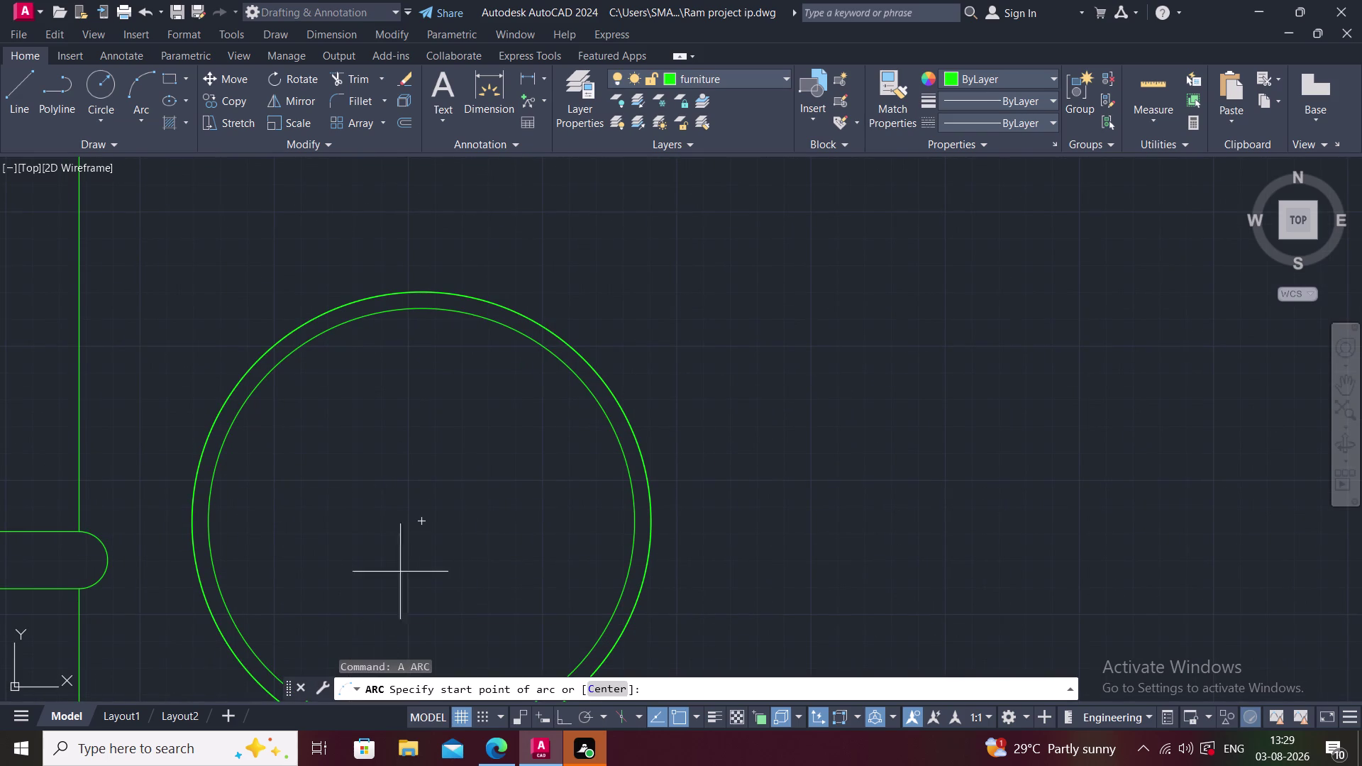
click(421, 522)
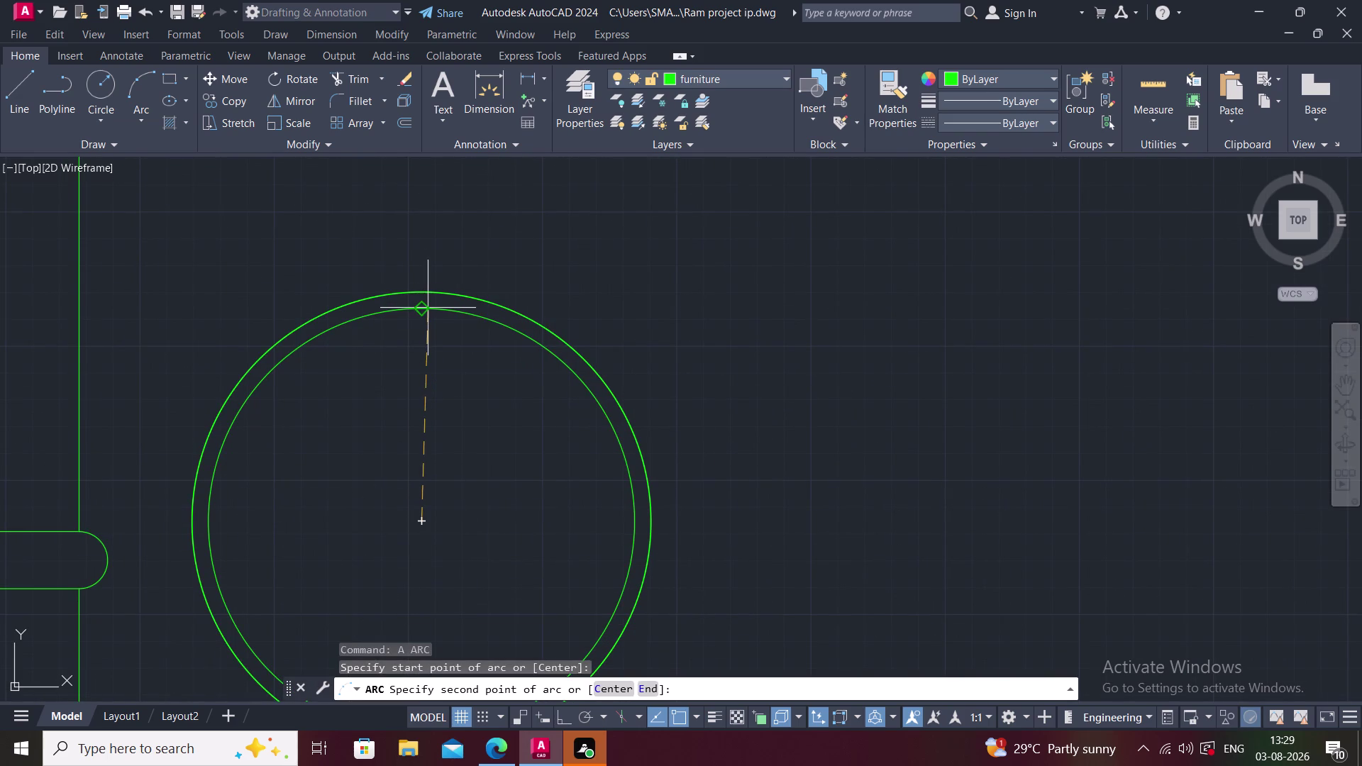
click(421, 308)
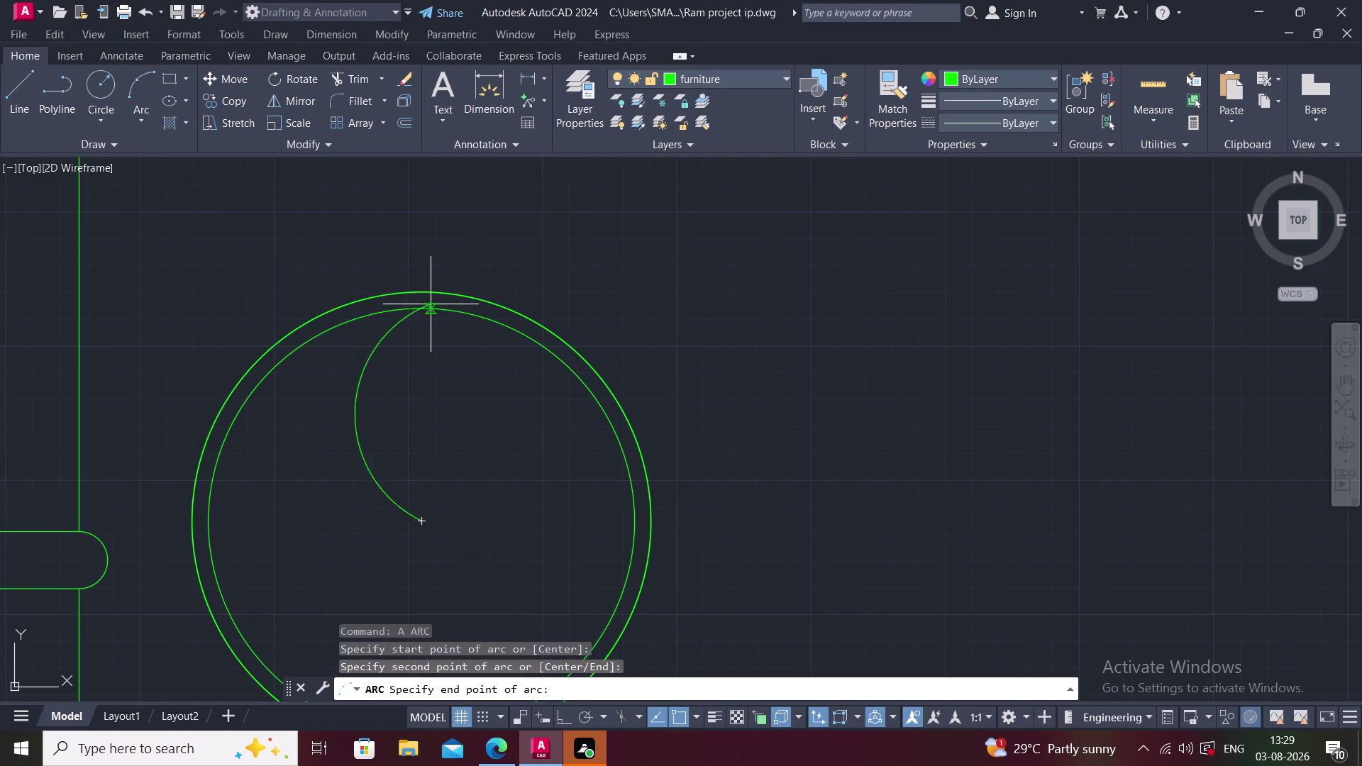
click(426, 303)
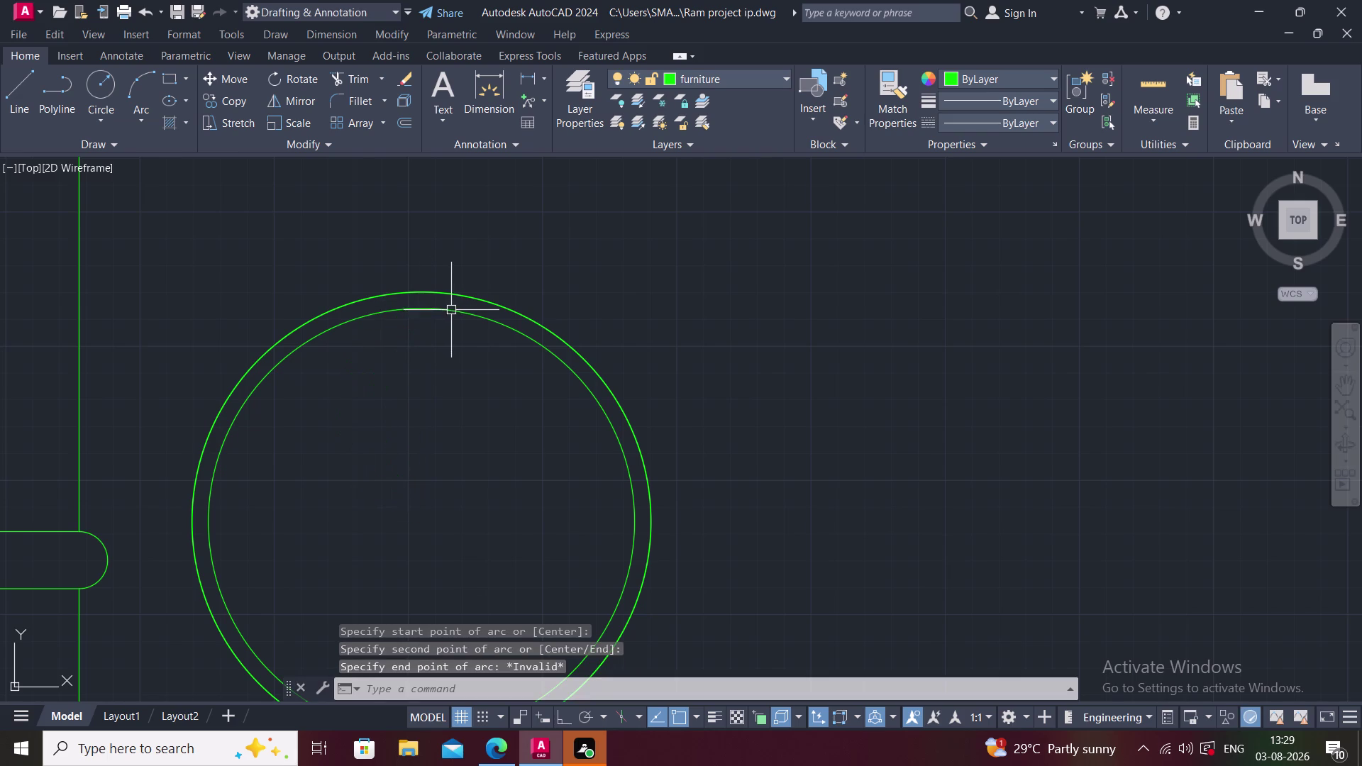
middle_drag(399, 339, 380, 286)
scroll(down, 3)
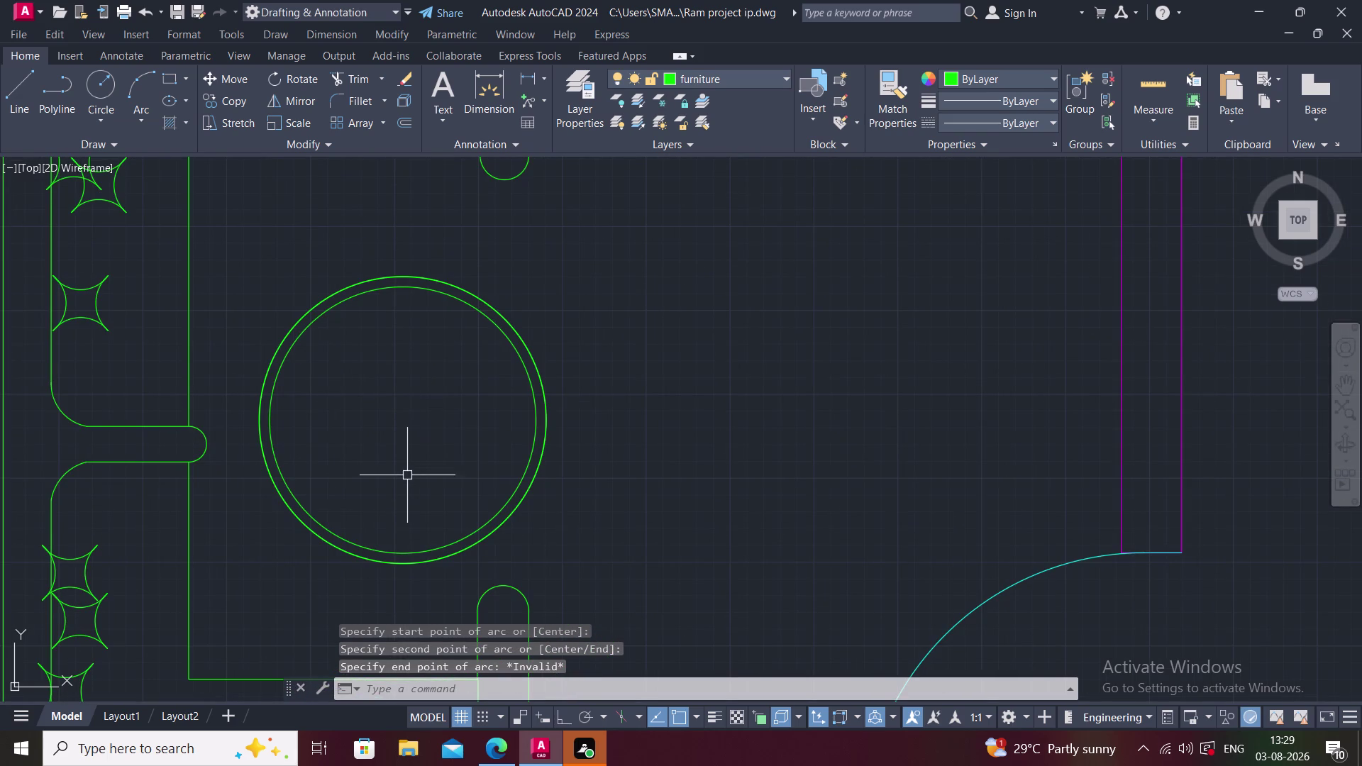
Try an arc from the table centre down to the table's bottom edge.
text(a)
key(space)
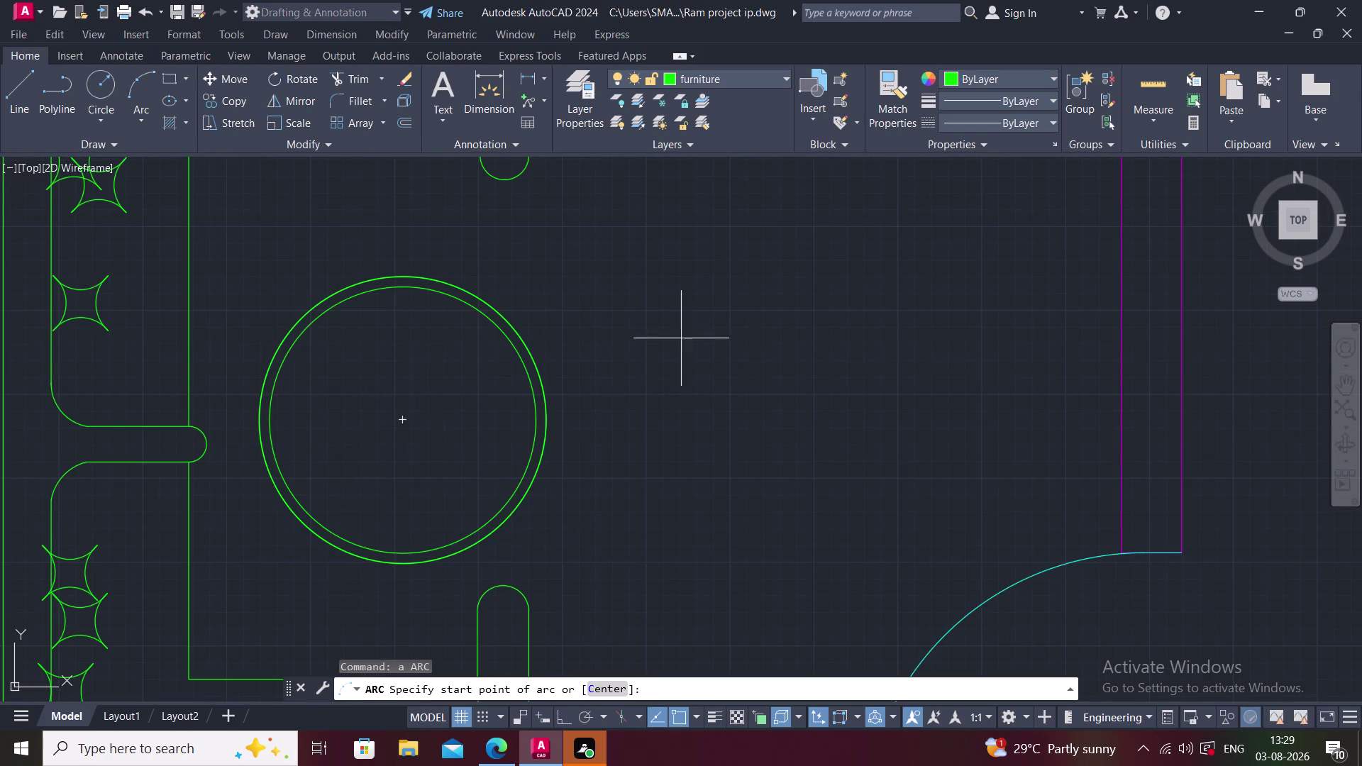
click(403, 423)
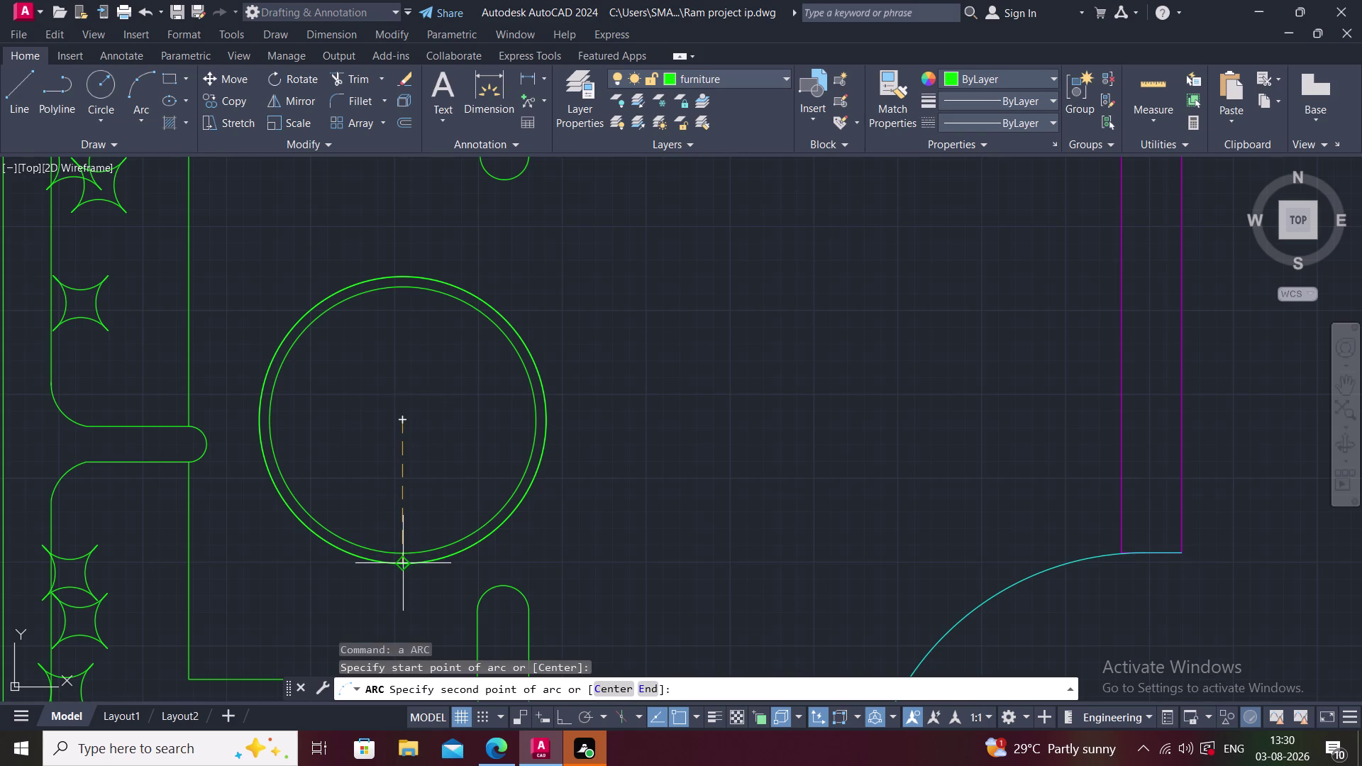
click(402, 554)
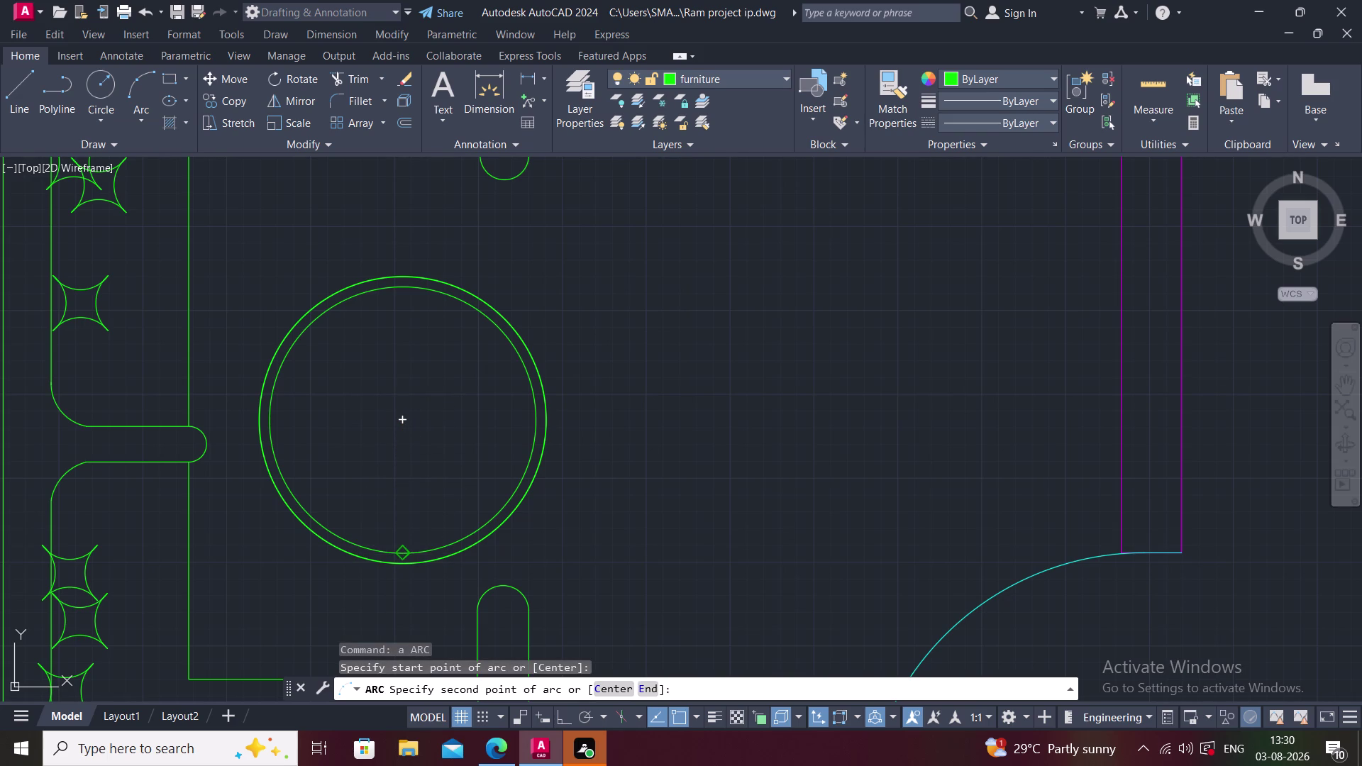
click(402, 554)
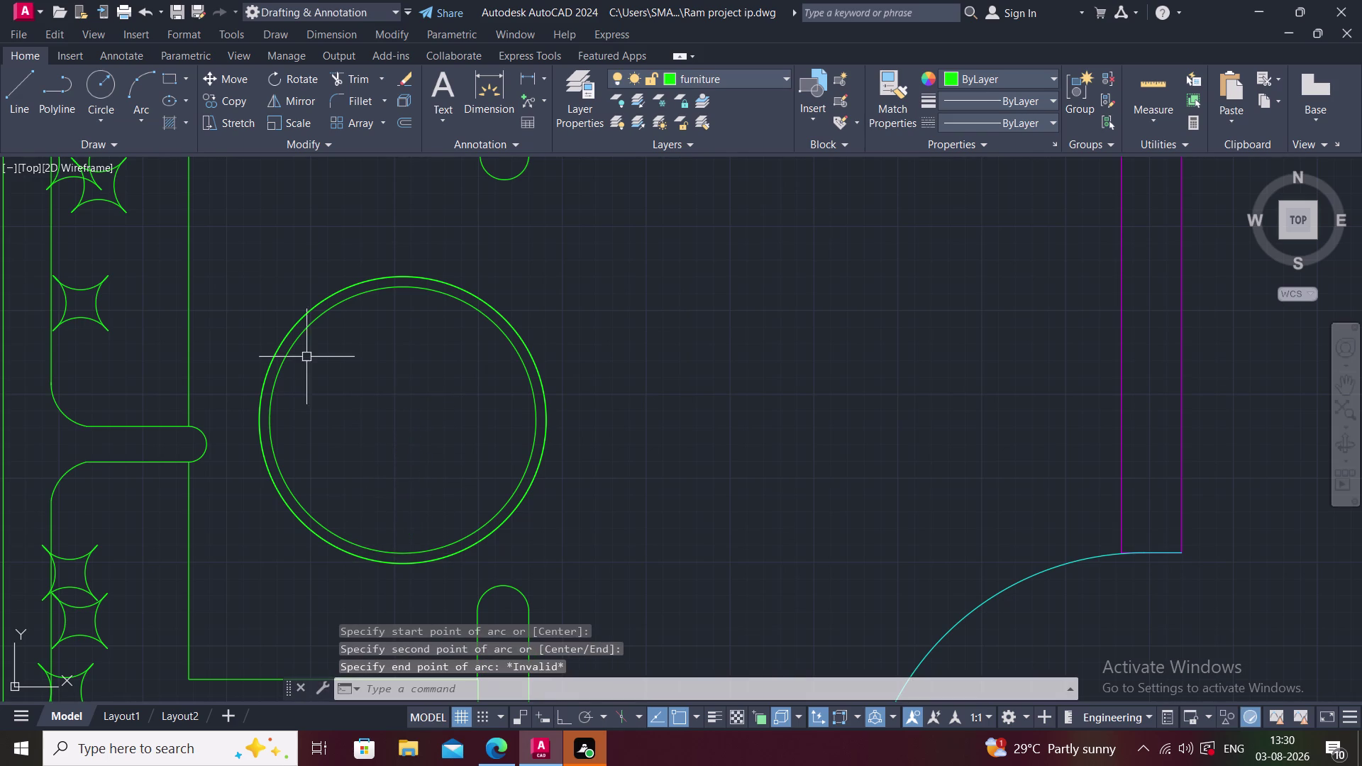
Draw an arc with the Start, End, Angle method, select it, then cancel.
click(139, 110)
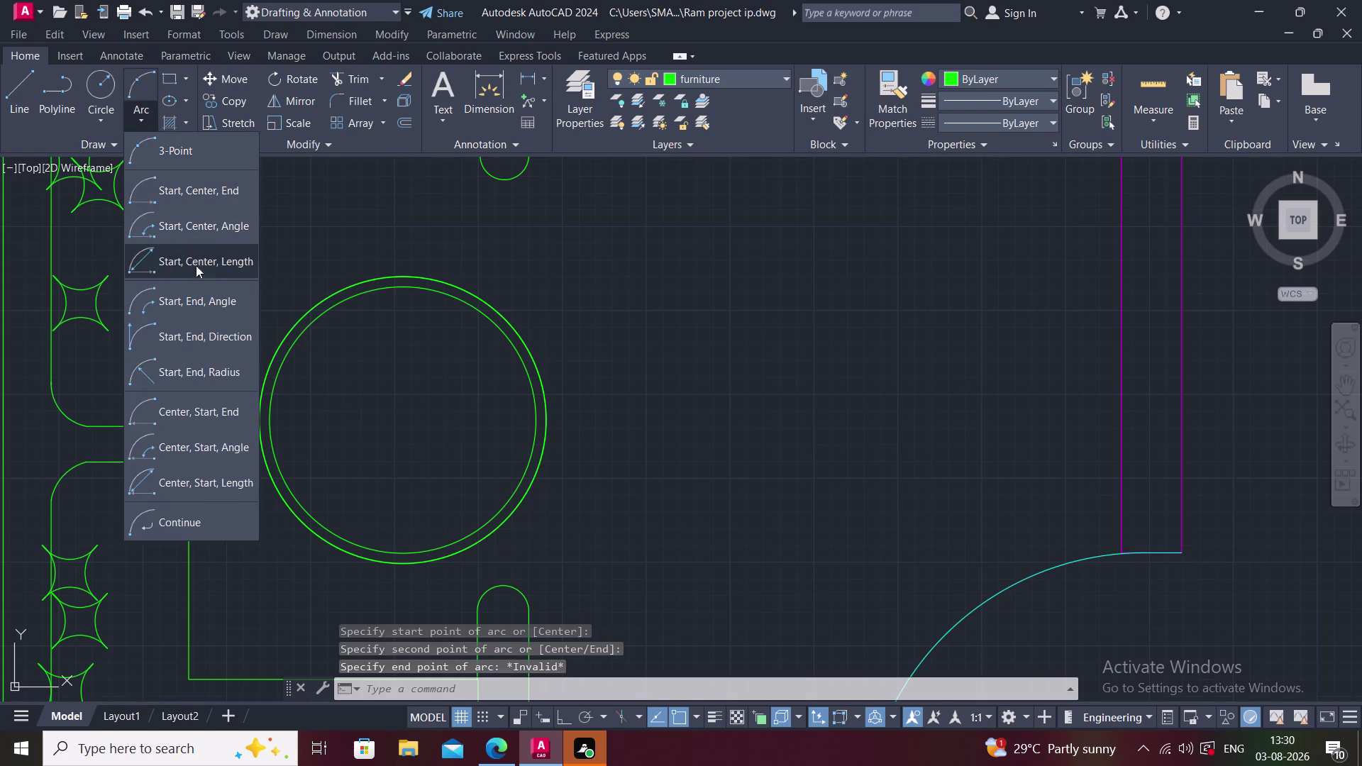
click(204, 307)
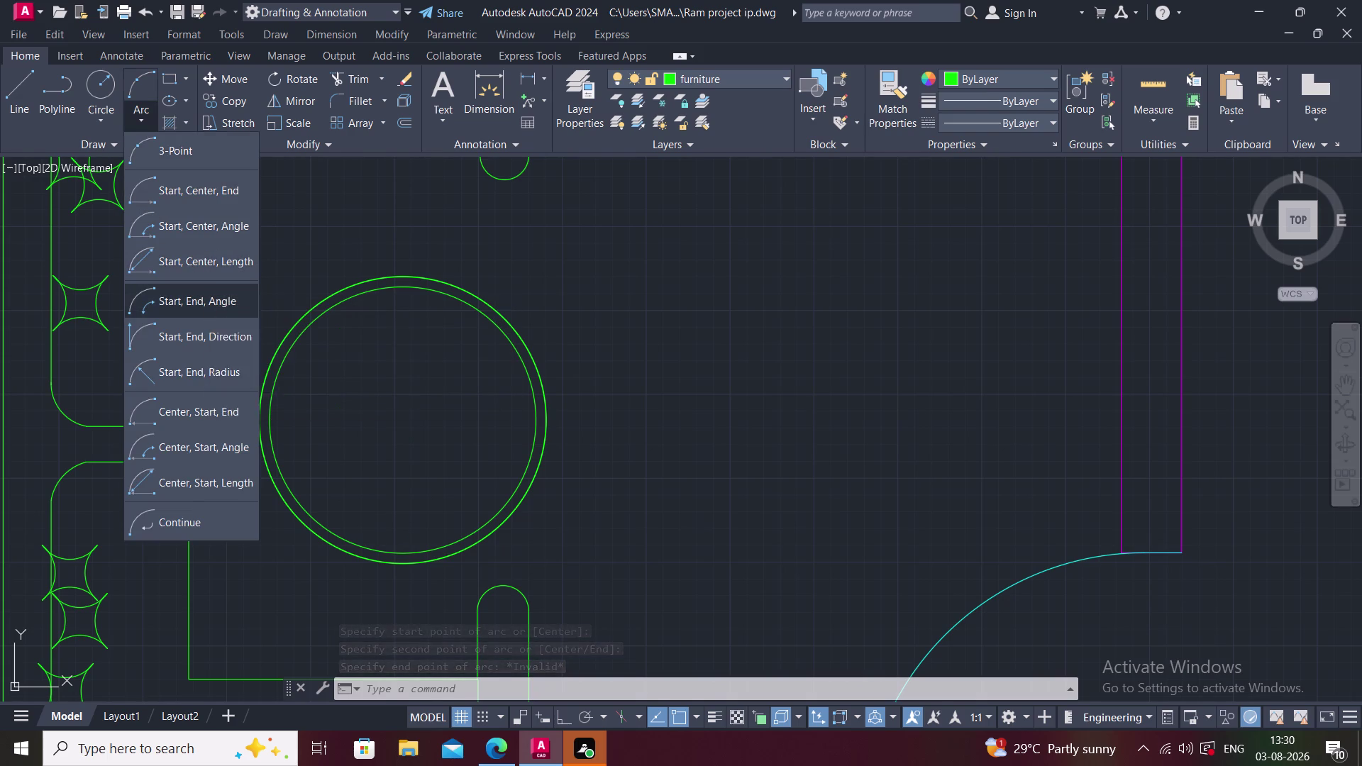
click(404, 420)
click(405, 286)
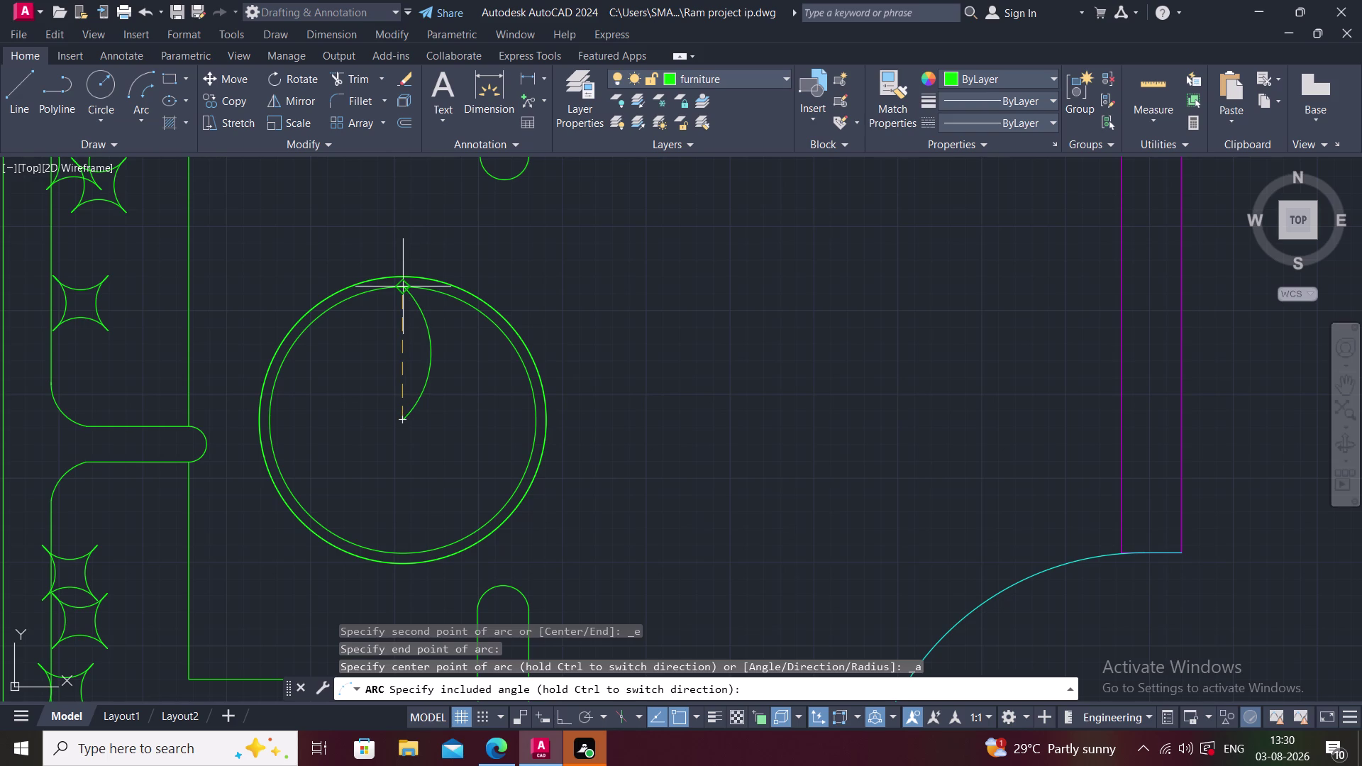
click(407, 290)
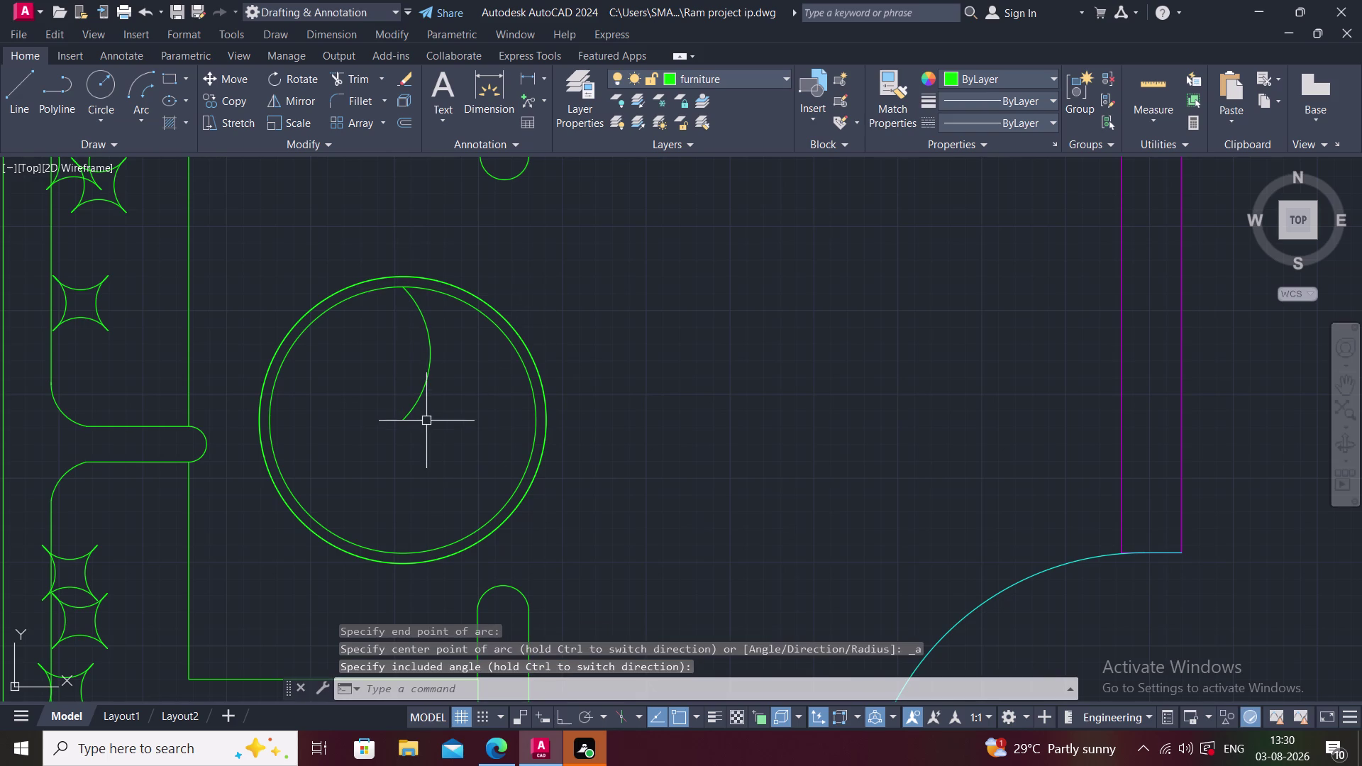
click(414, 412)
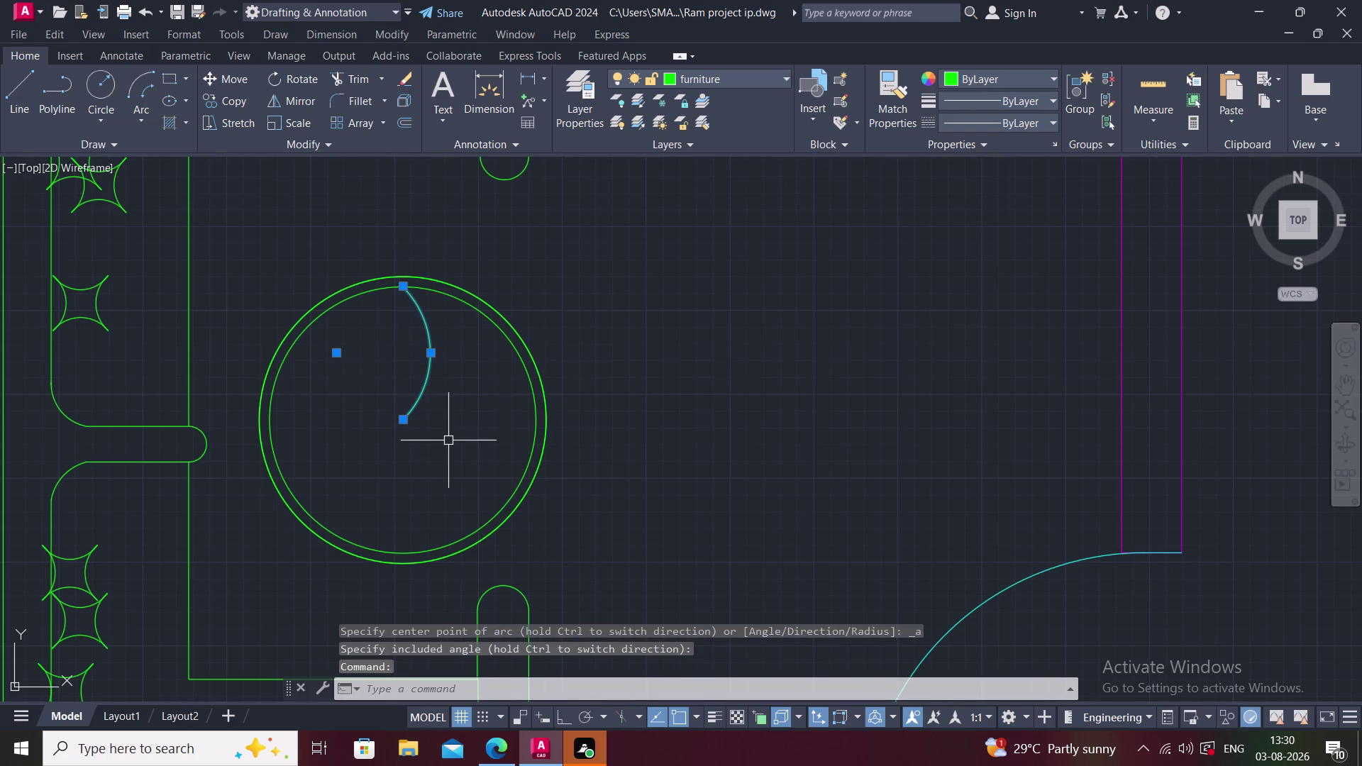
key(a)
key(r)
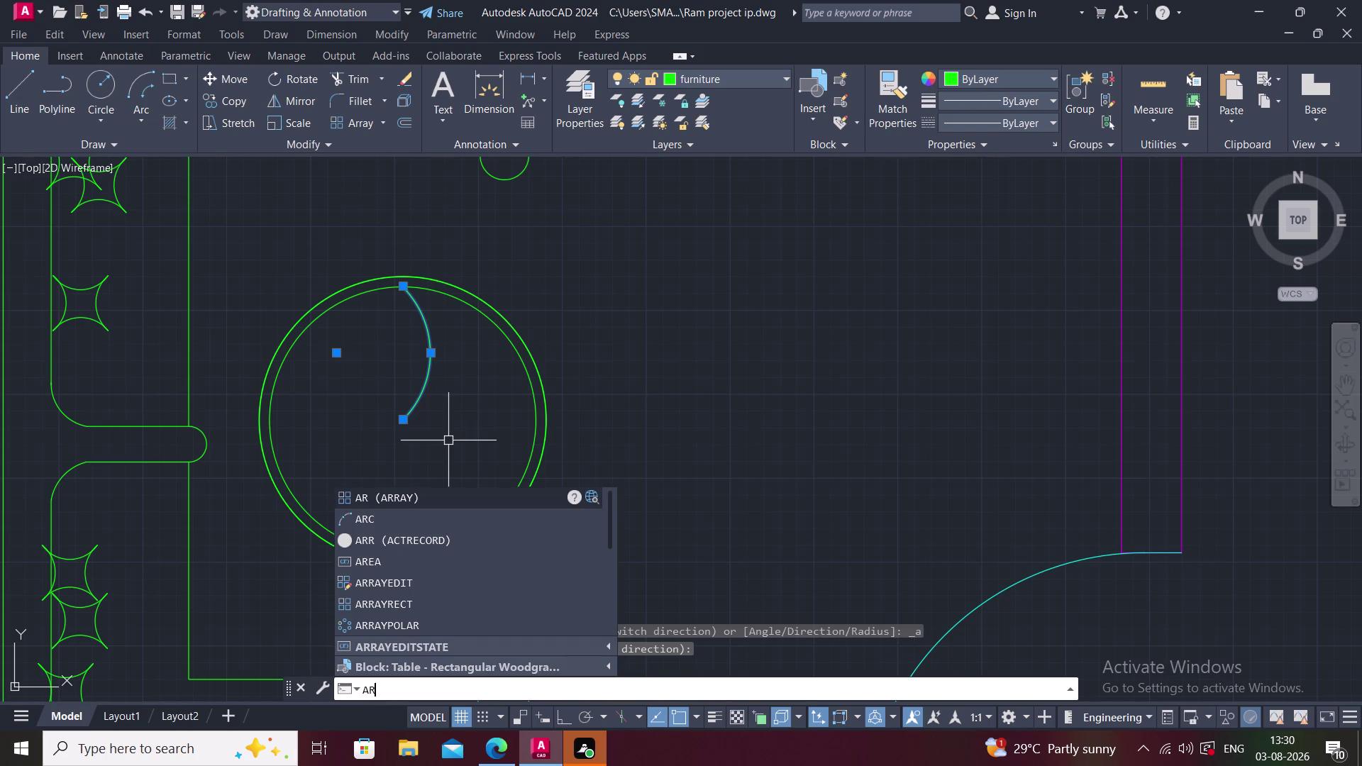
key(Escape)
key(Escape)
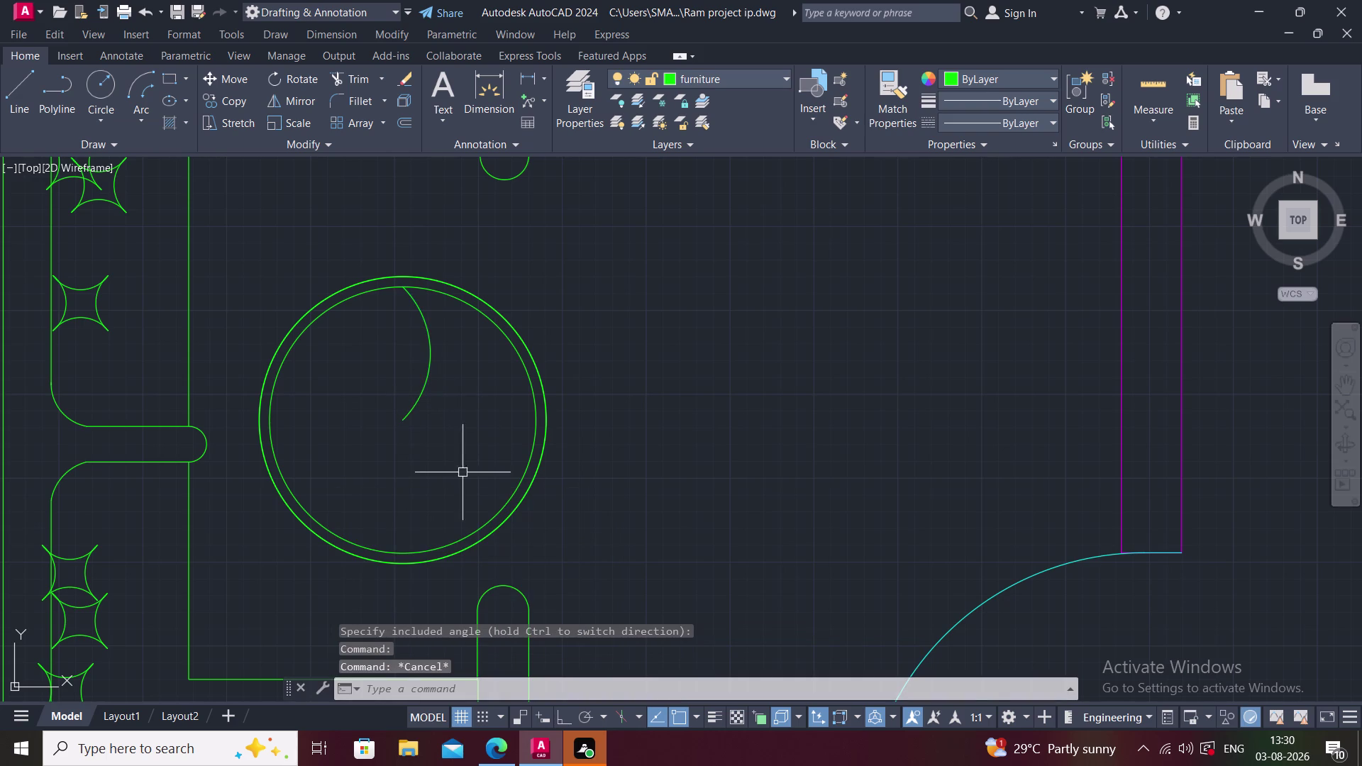
Start an arc from the table centre toward the top edge, then cancel it.
text(a)
key(space)
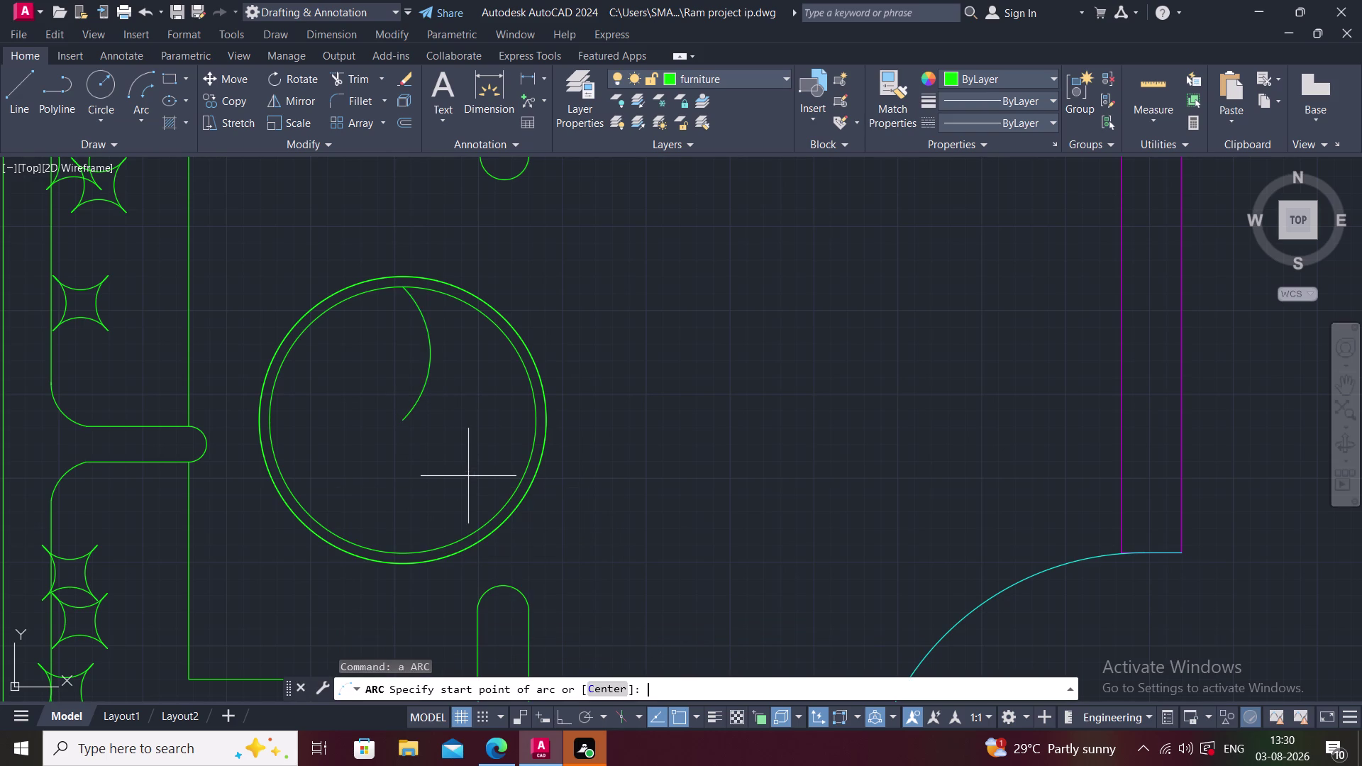
click(403, 422)
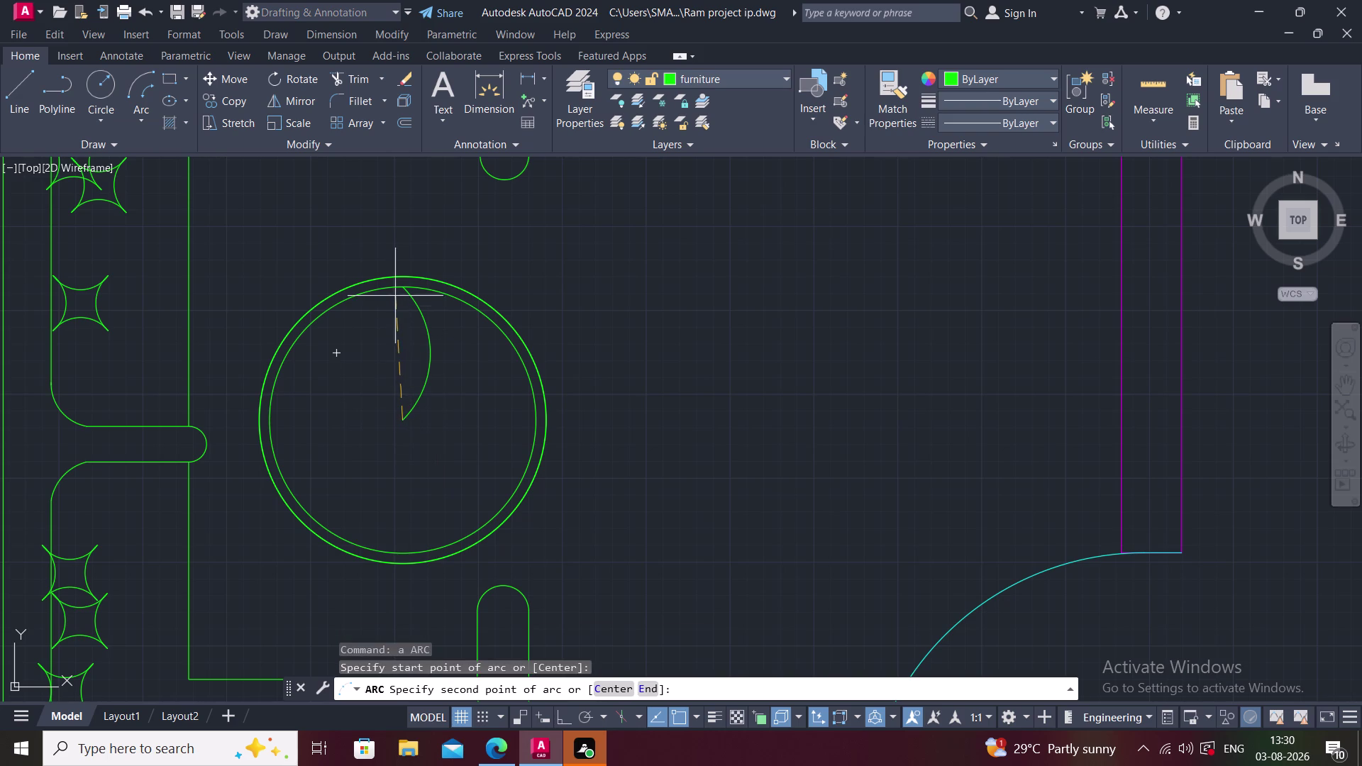
click(399, 281)
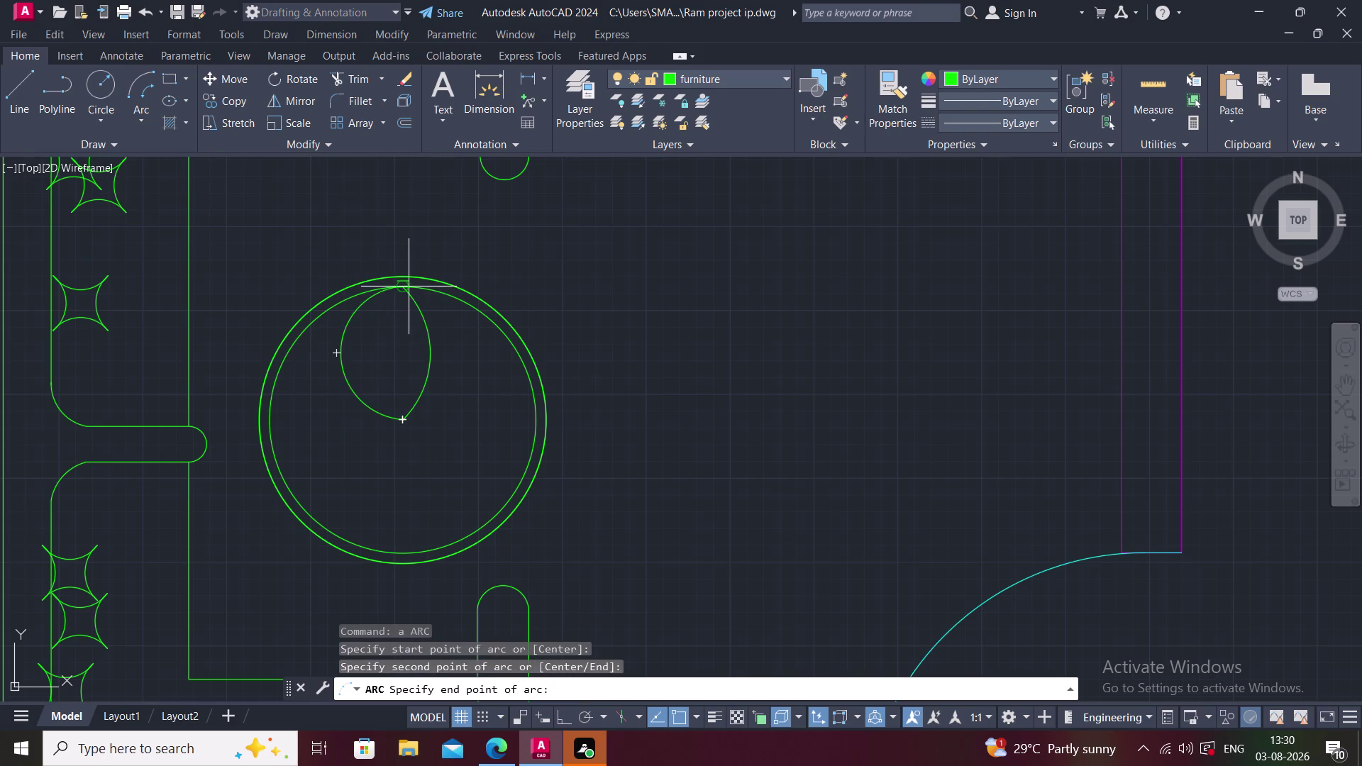
key(Escape)
Retry a Start, End, Angle arc from centre to top edge, then cancel.
click(104, 123)
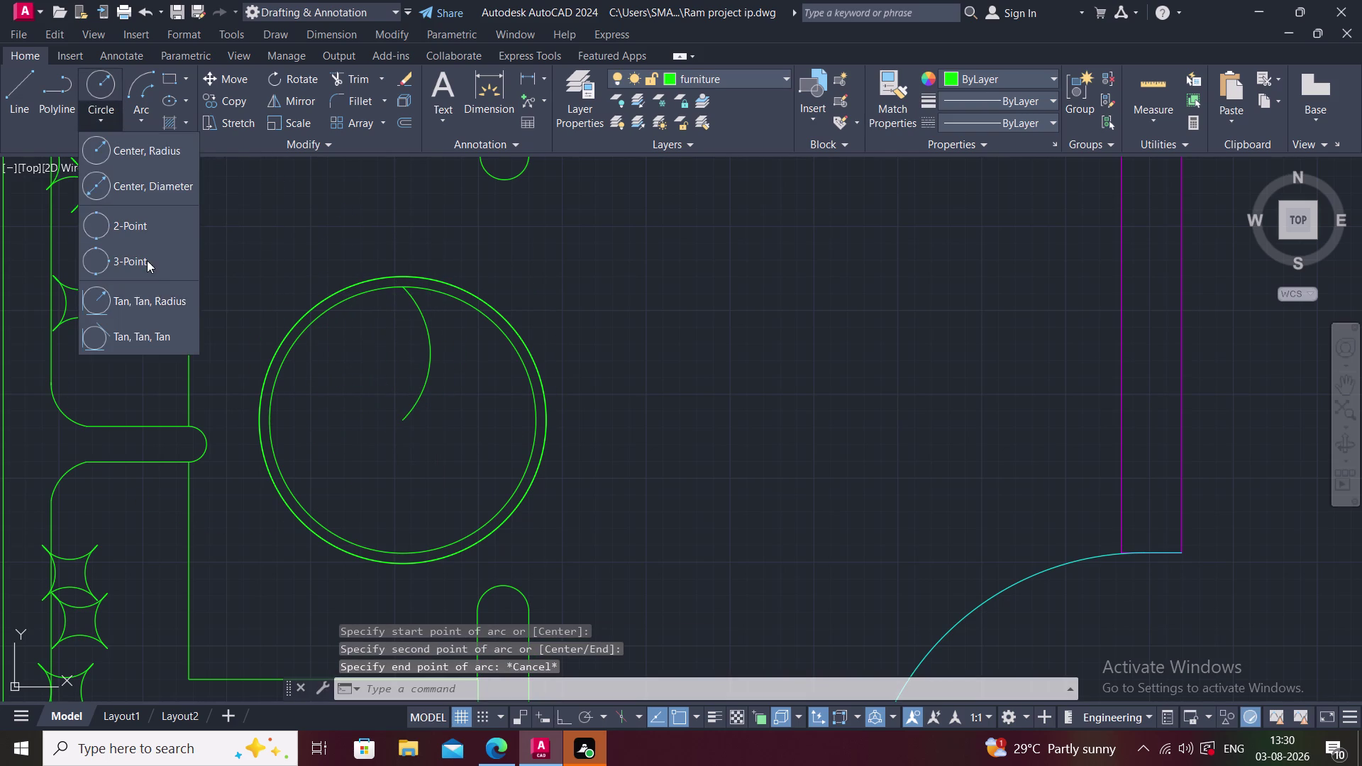
key(Escape)
click(134, 125)
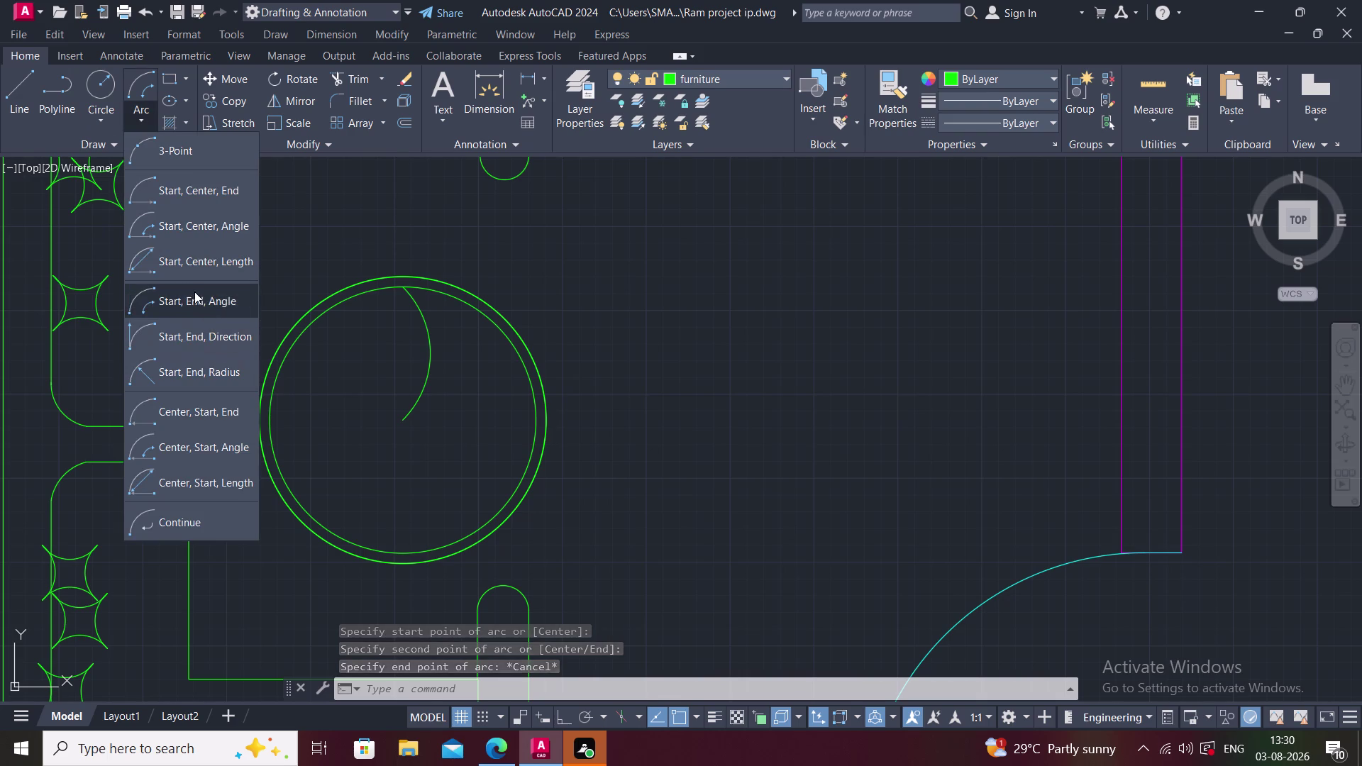
click(195, 291)
click(398, 418)
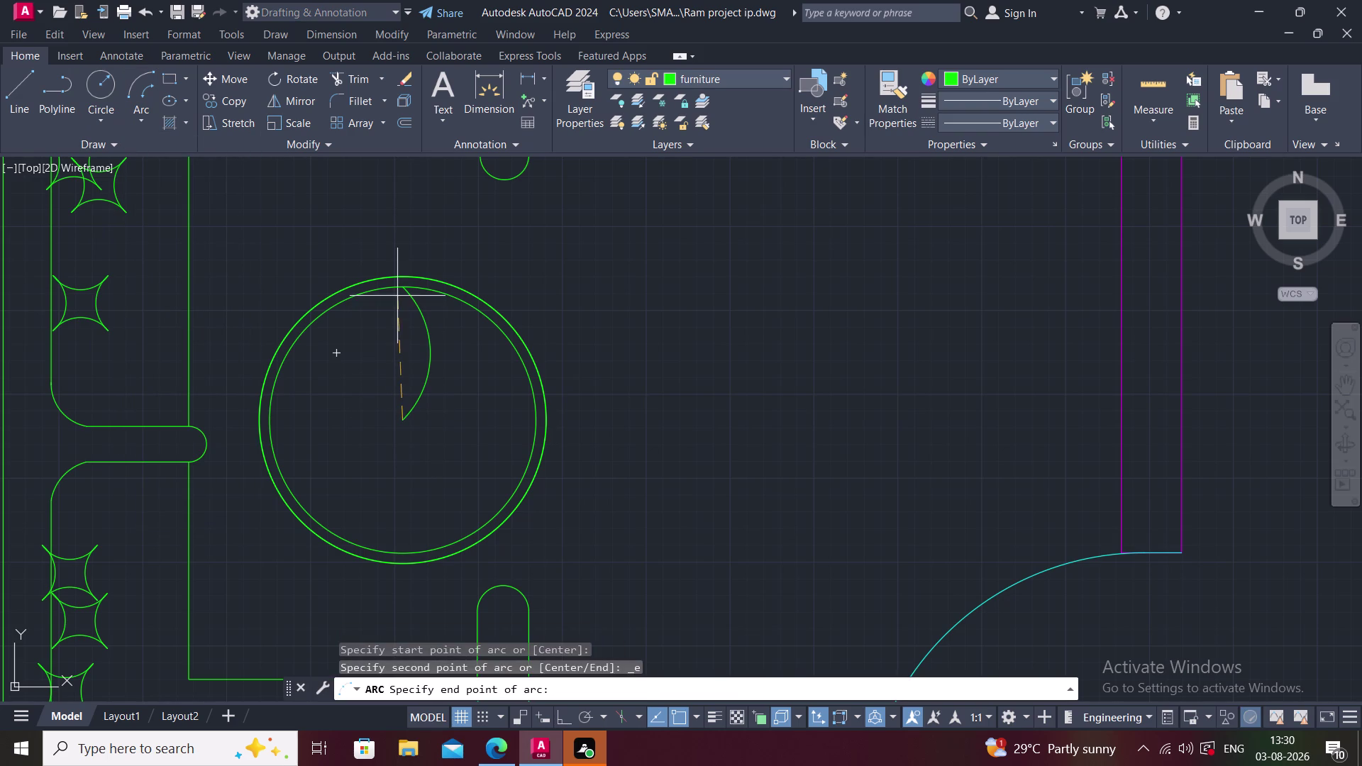
click(398, 286)
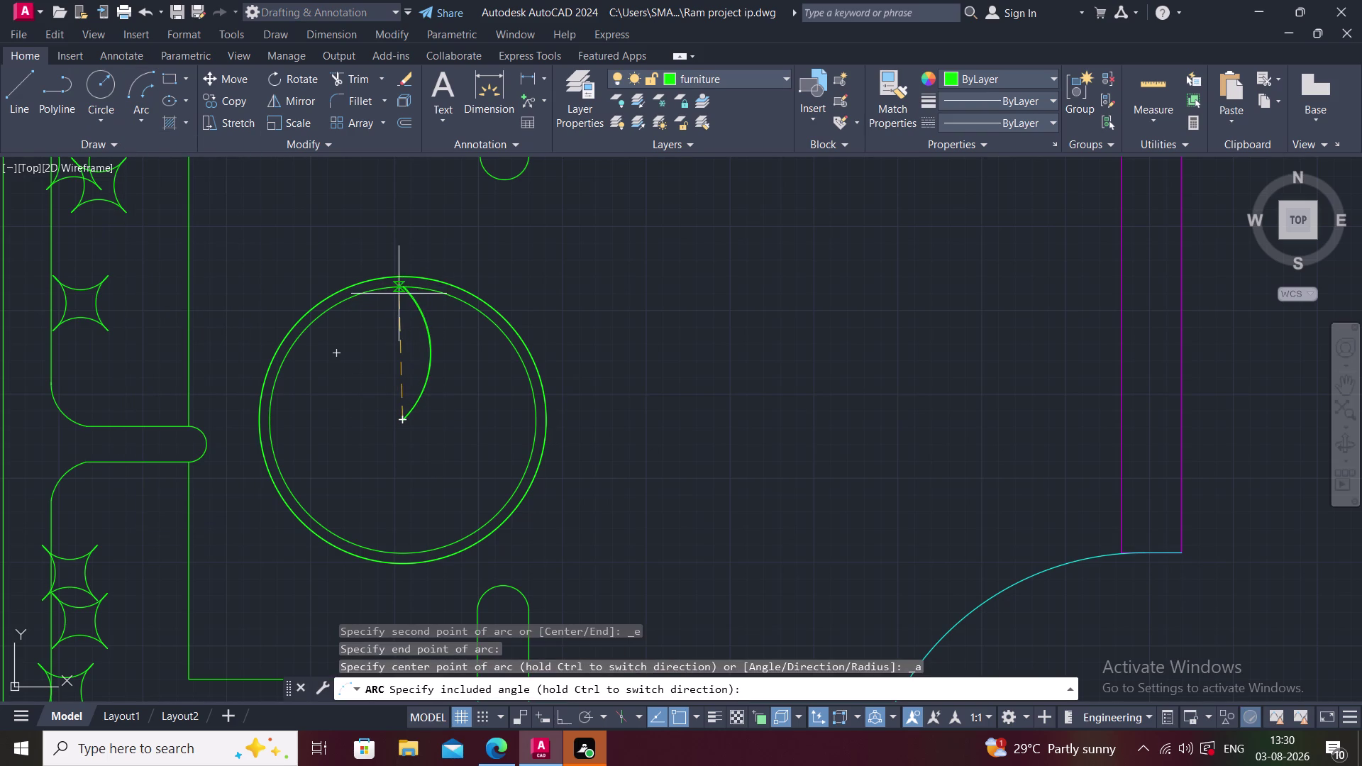
click(401, 288)
key(Escape)
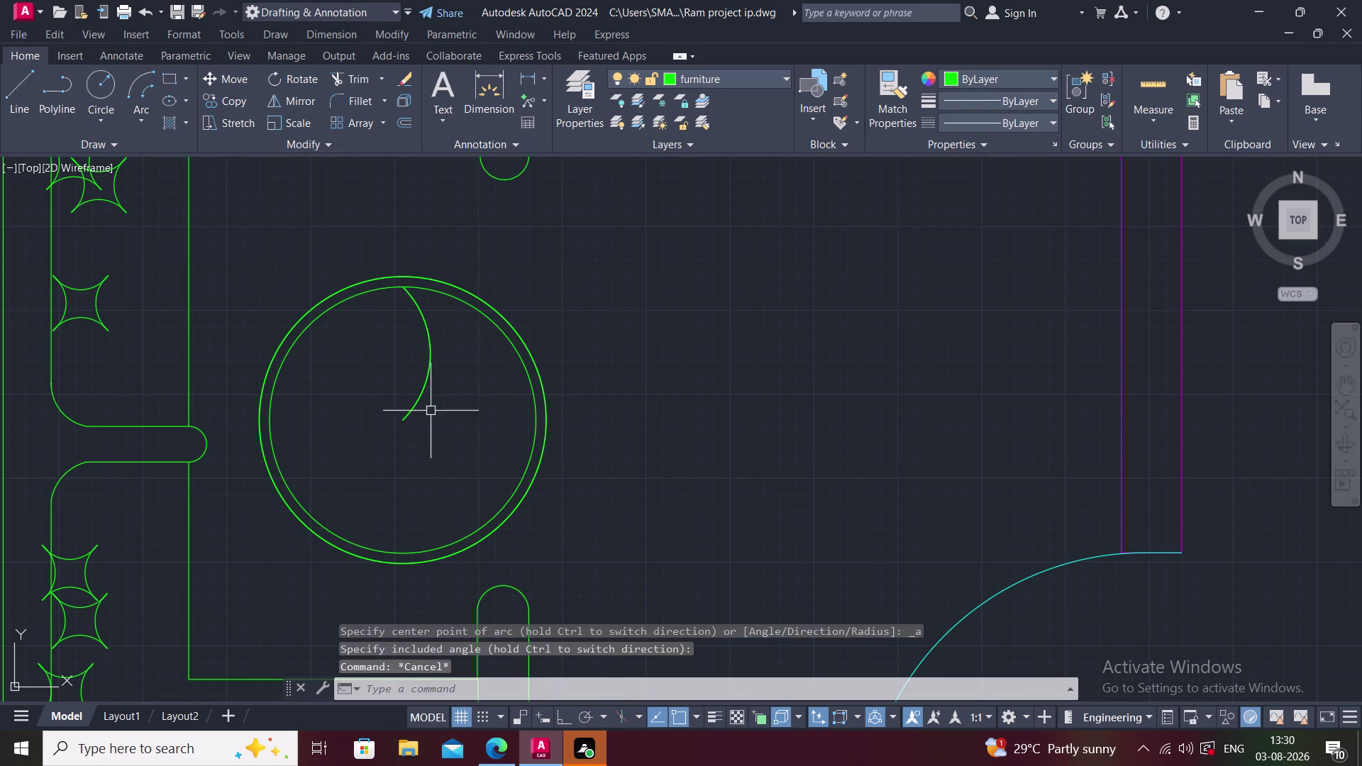
Choose Start, End, Angle again and pick the arc's start and end at the table.
click(134, 119)
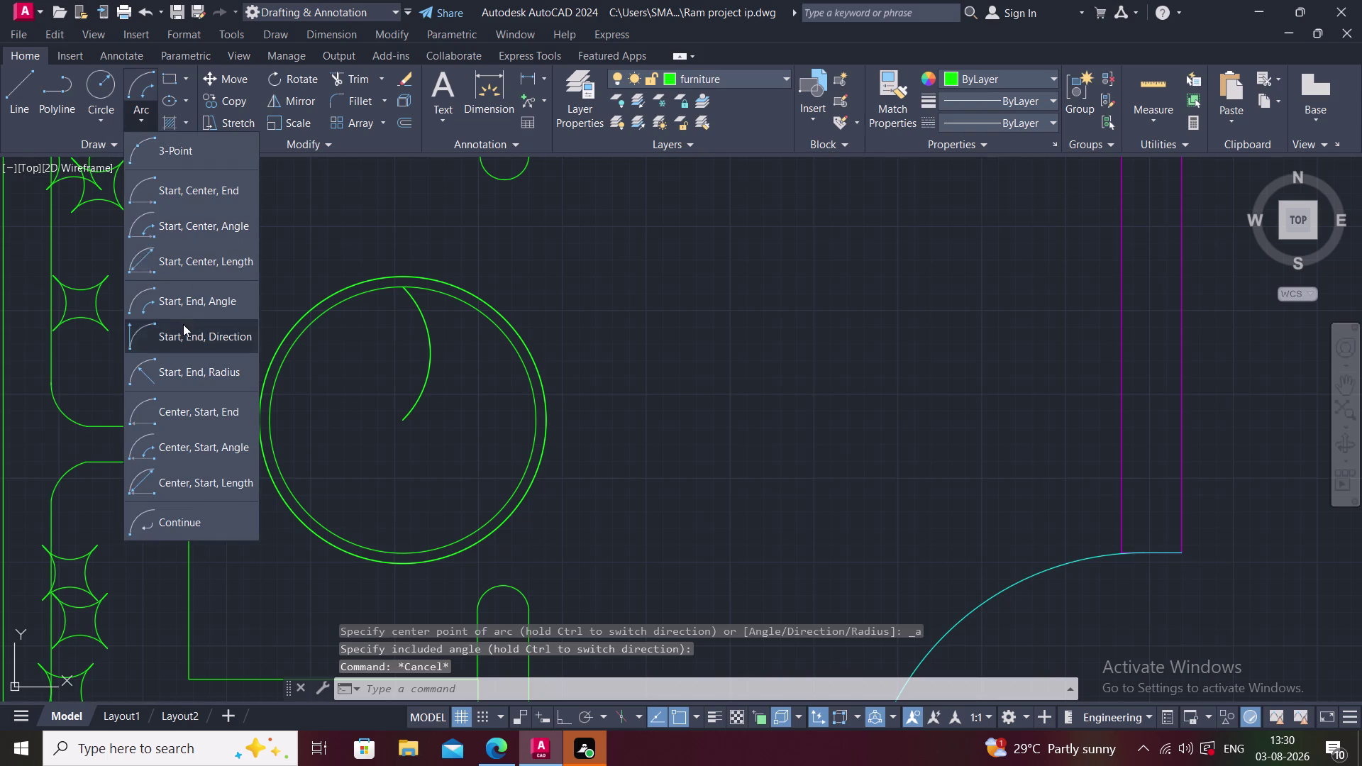
click(191, 306)
click(405, 285)
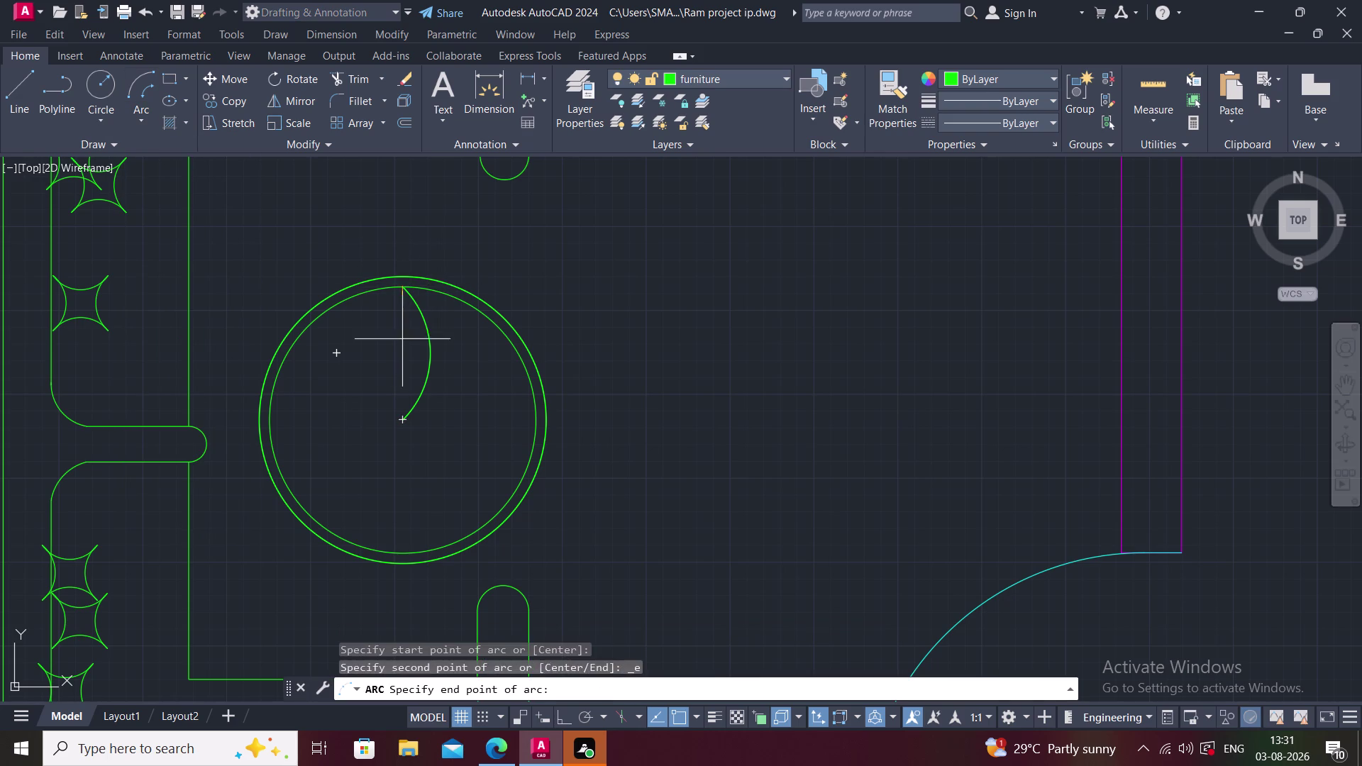
click(405, 419)
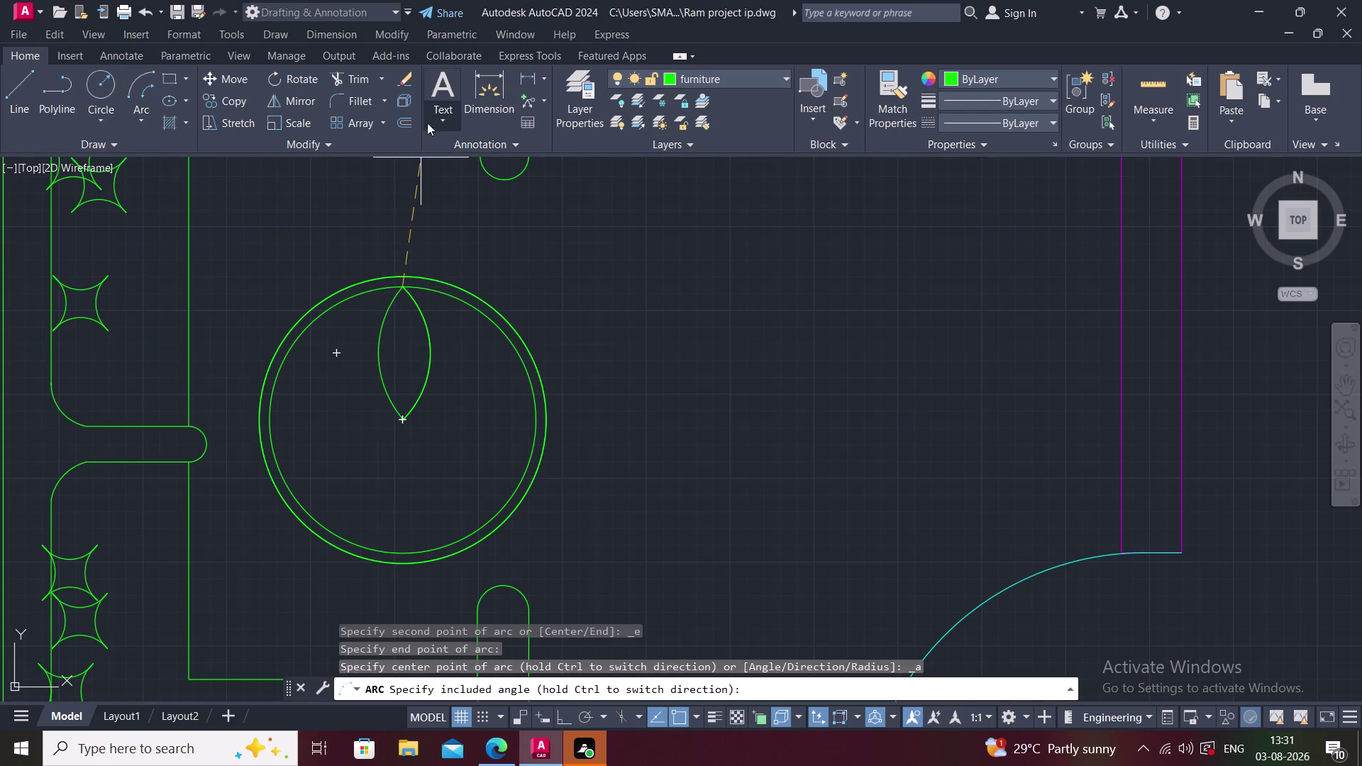
scroll(down, 3)
Finish the arc, pan to the sofa room, and select the first petal arc in the table.
middle_drag(400, 199, 346, 500)
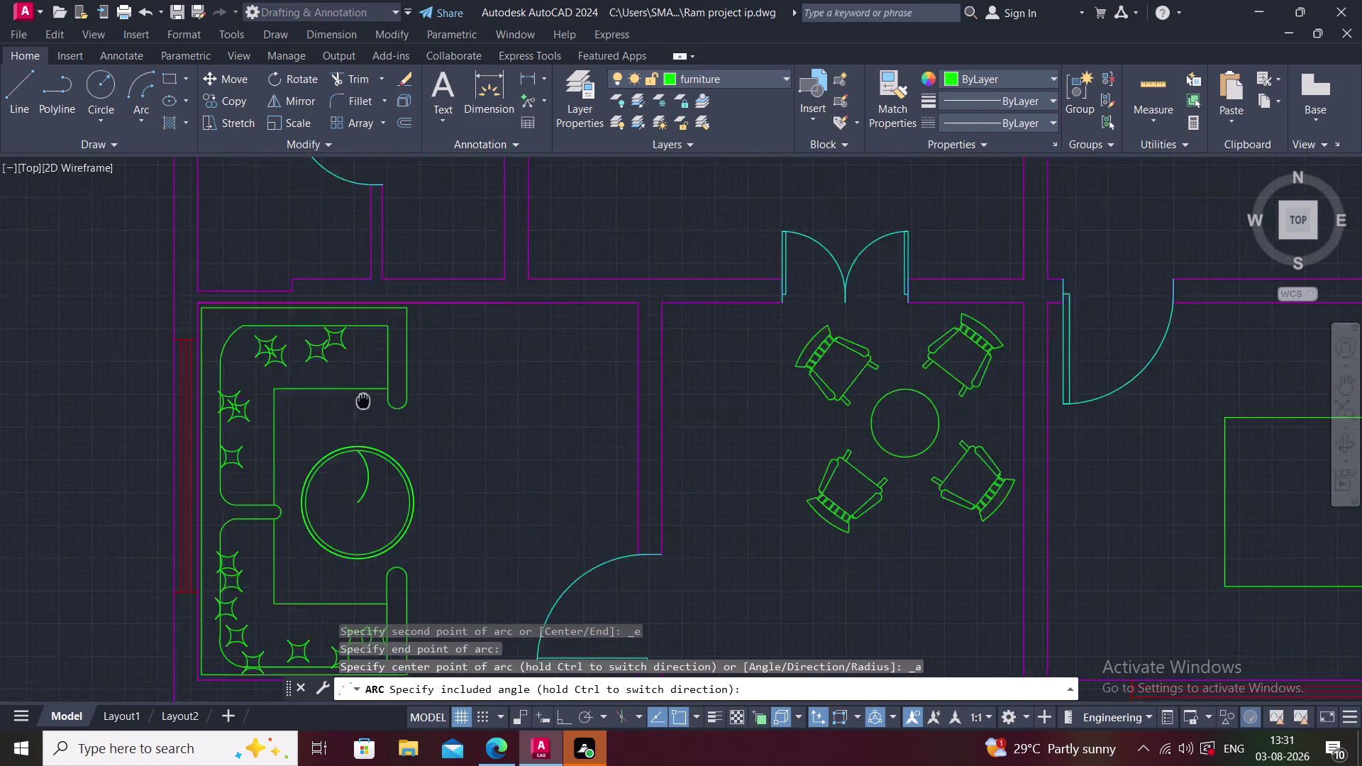
middle_drag(346, 499, 346, 500)
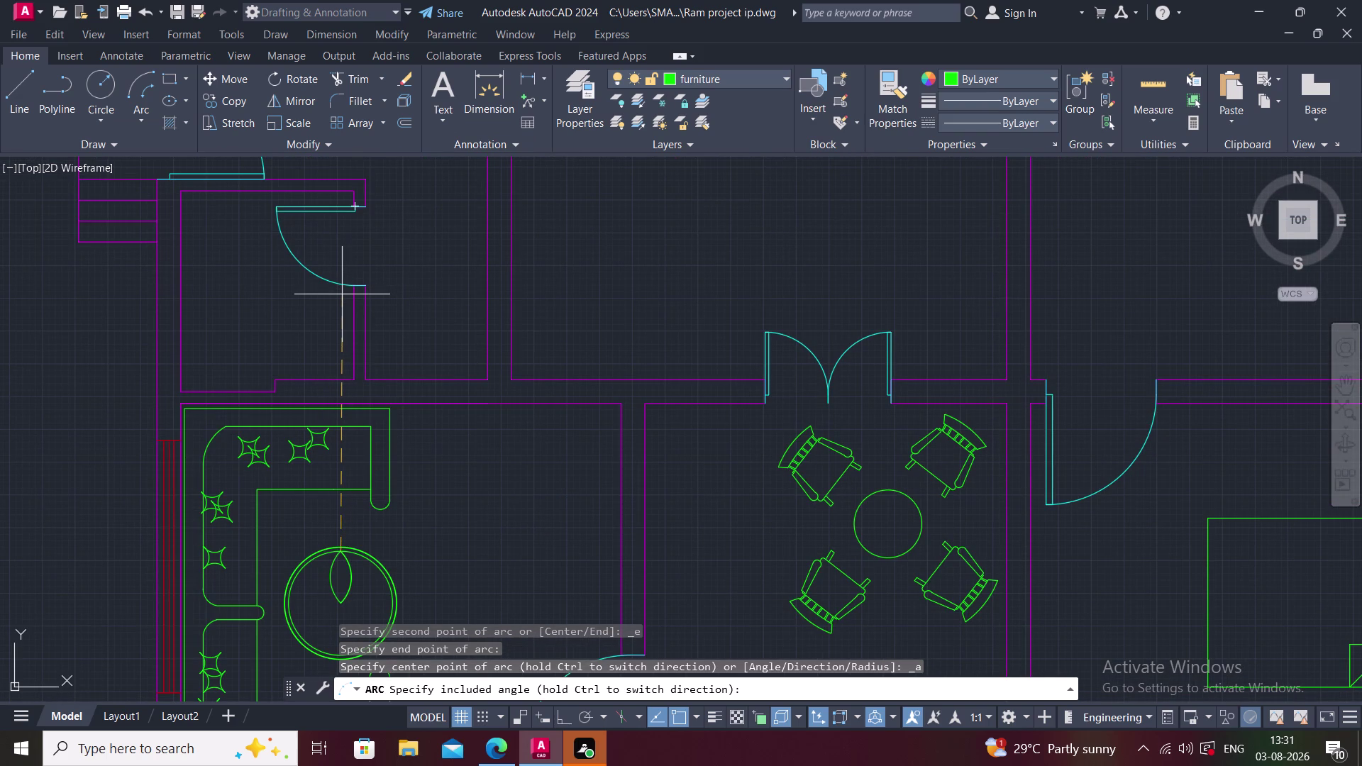
click(342, 294)
middle_drag(488, 632, 533, 473)
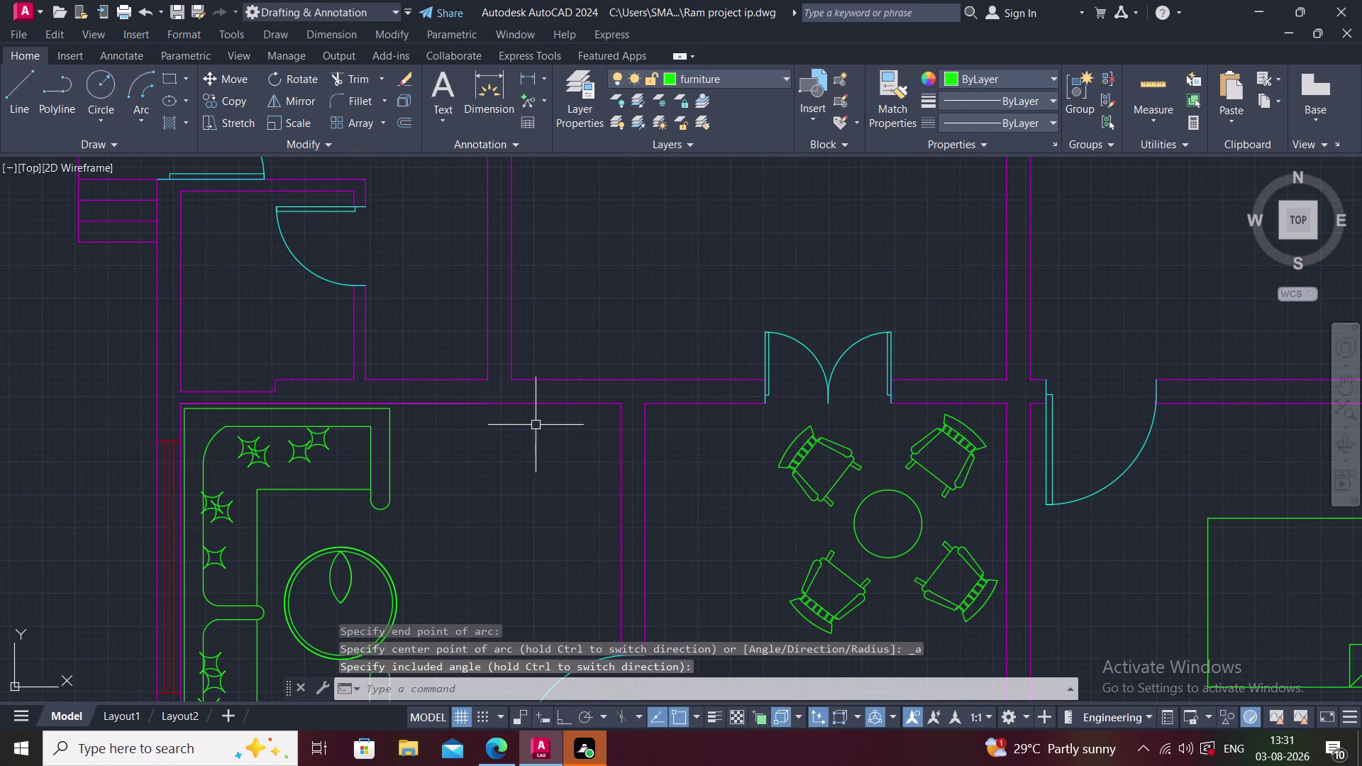
middle_drag(337, 651, 500, 441)
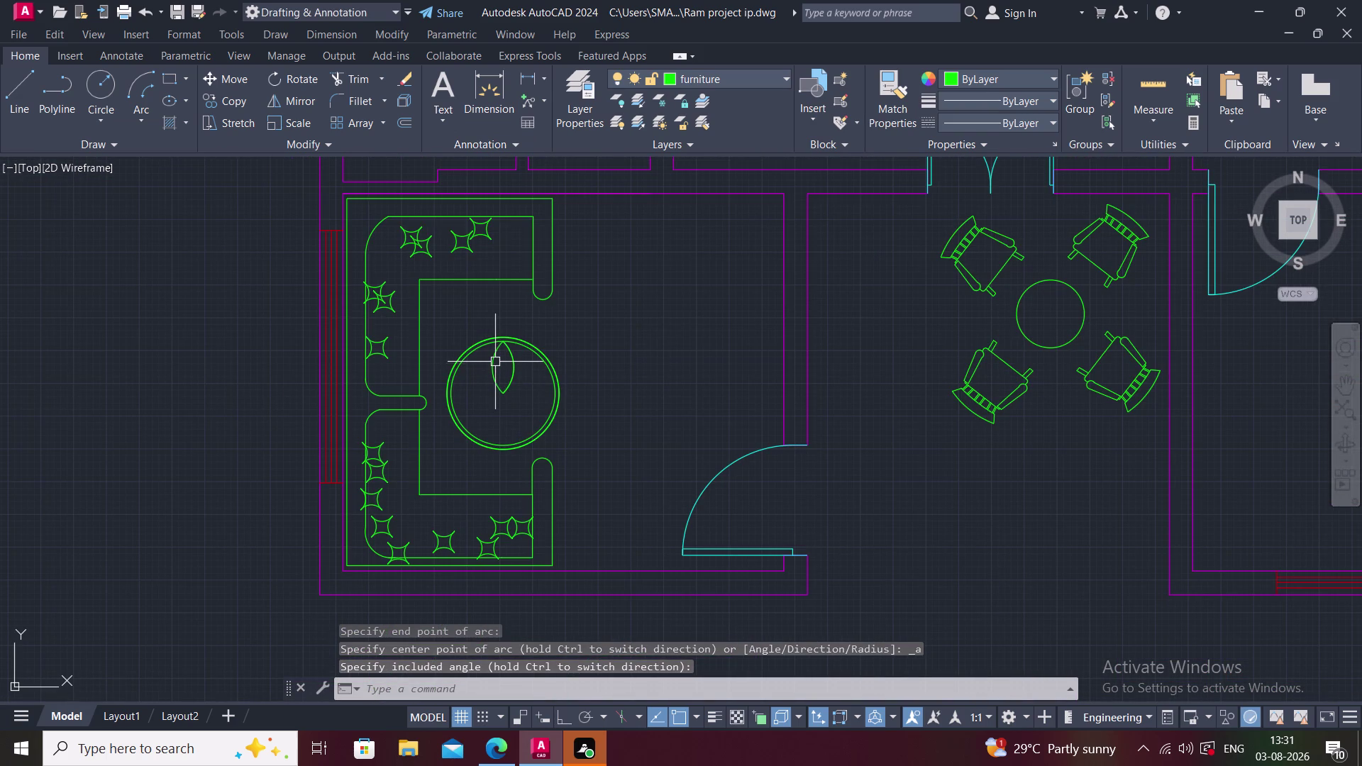
click(495, 362)
Add the second petal arc and create a polar array about the table centre with 12 items.
click(517, 368)
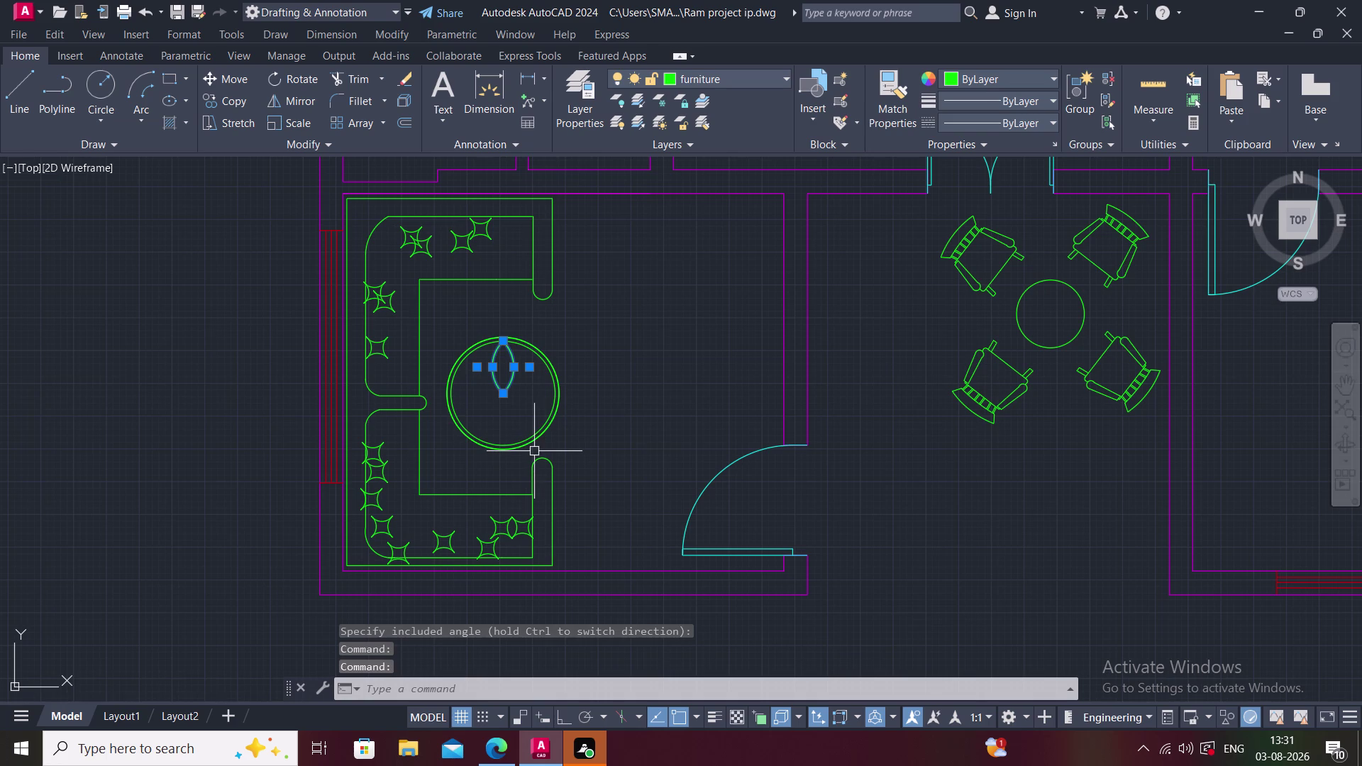
text(ar)
key(space)
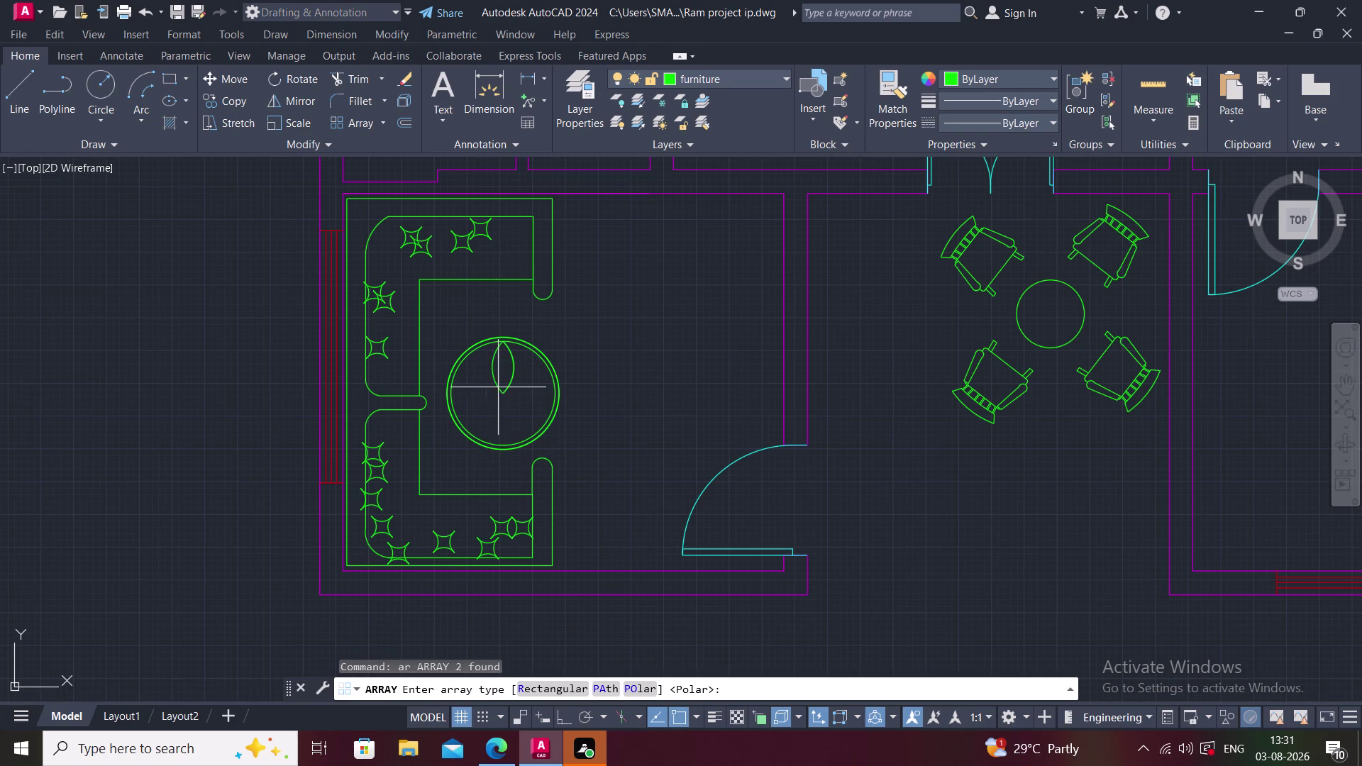
click(643, 689)
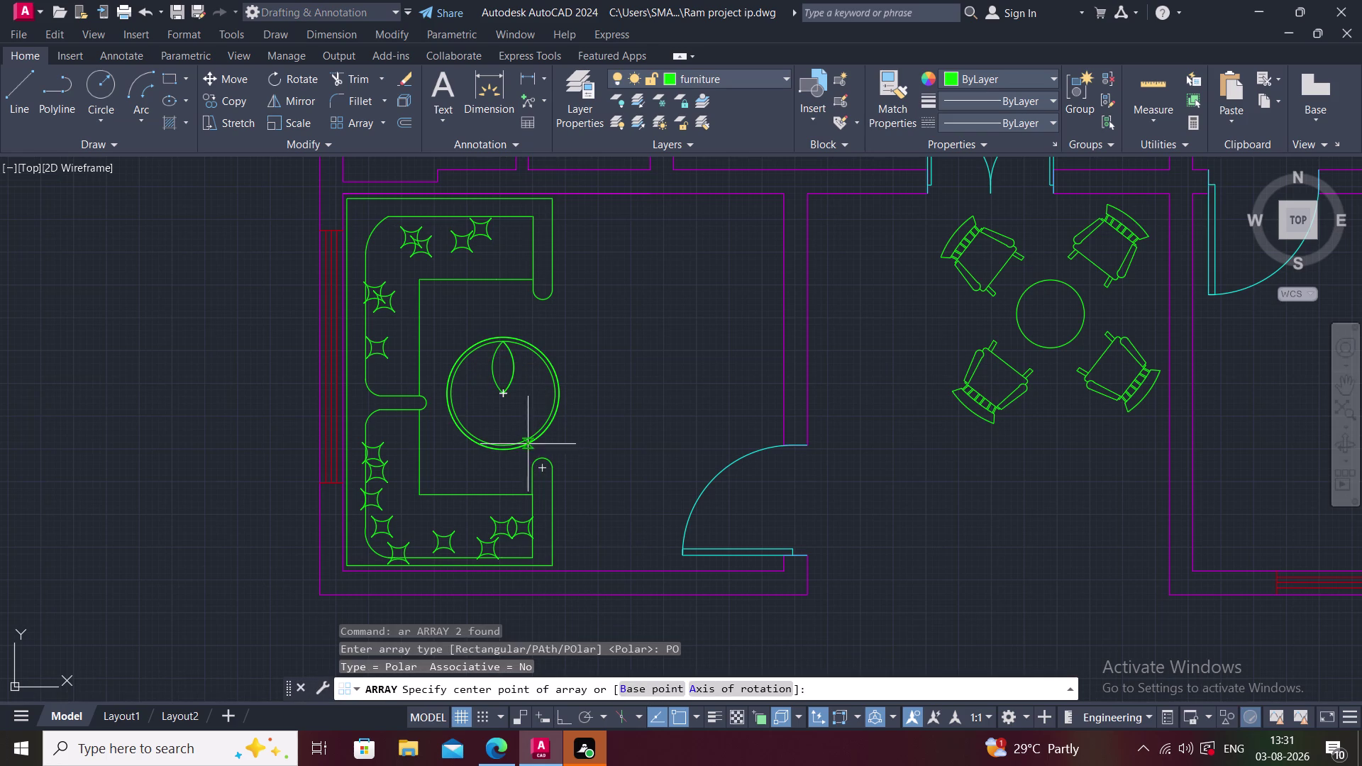
click(502, 389)
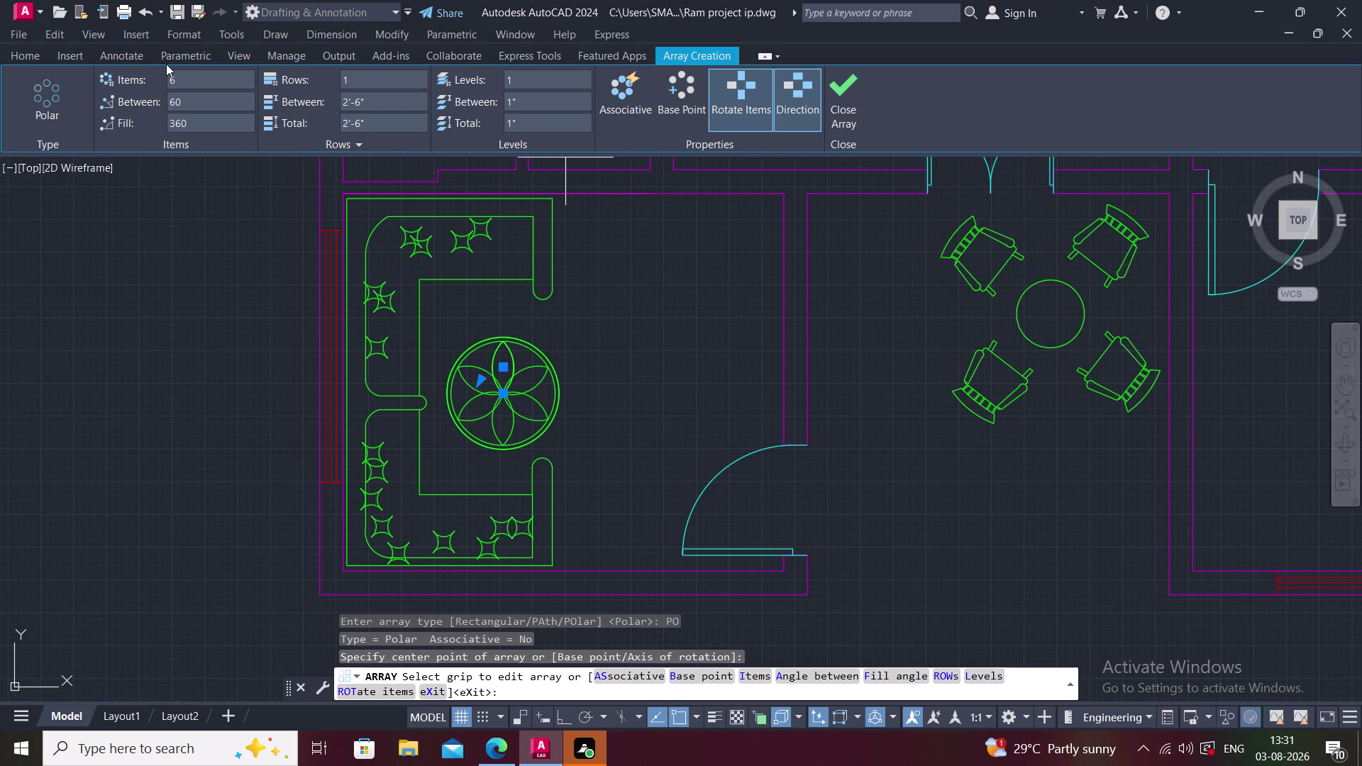
click(218, 80)
text(12)
key(Return)
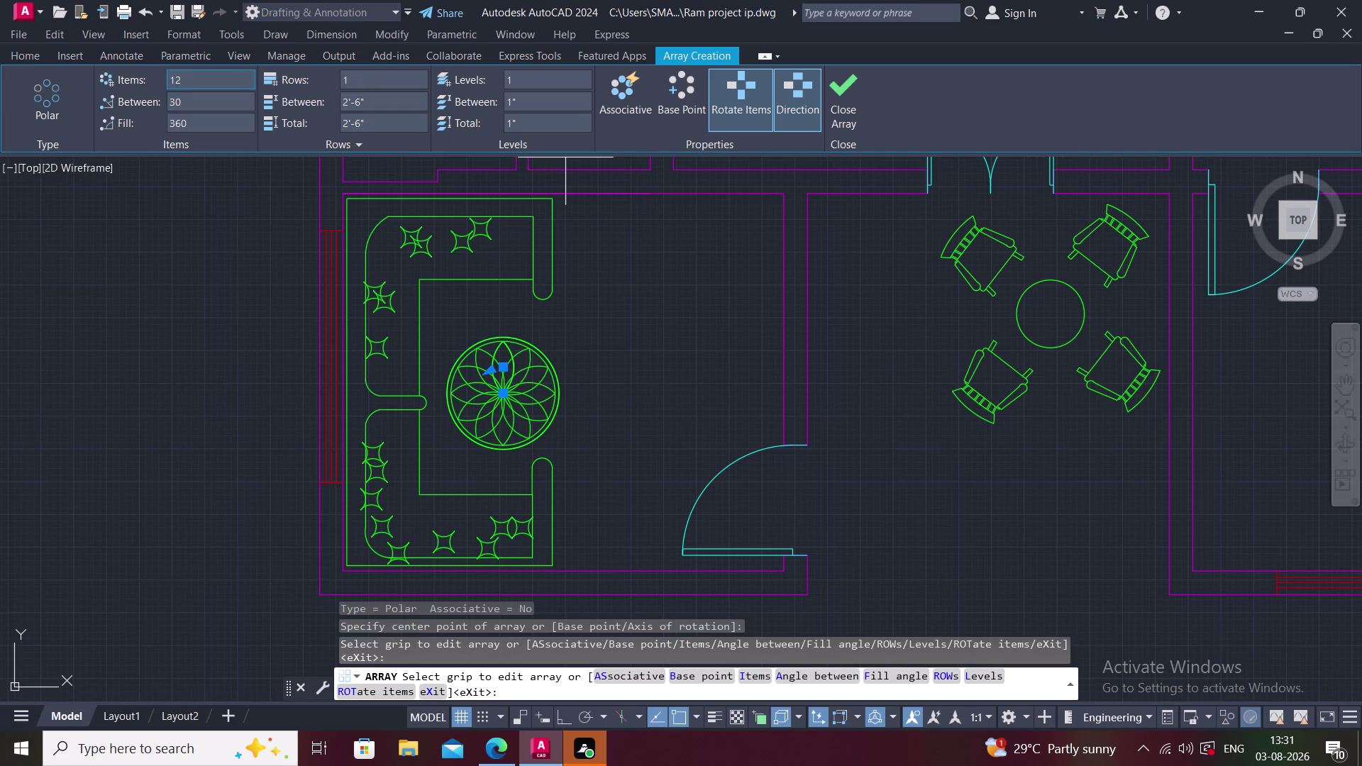
Raise the array count to 20 petals and close the array.
middle_drag(319, 290, 233, 341)
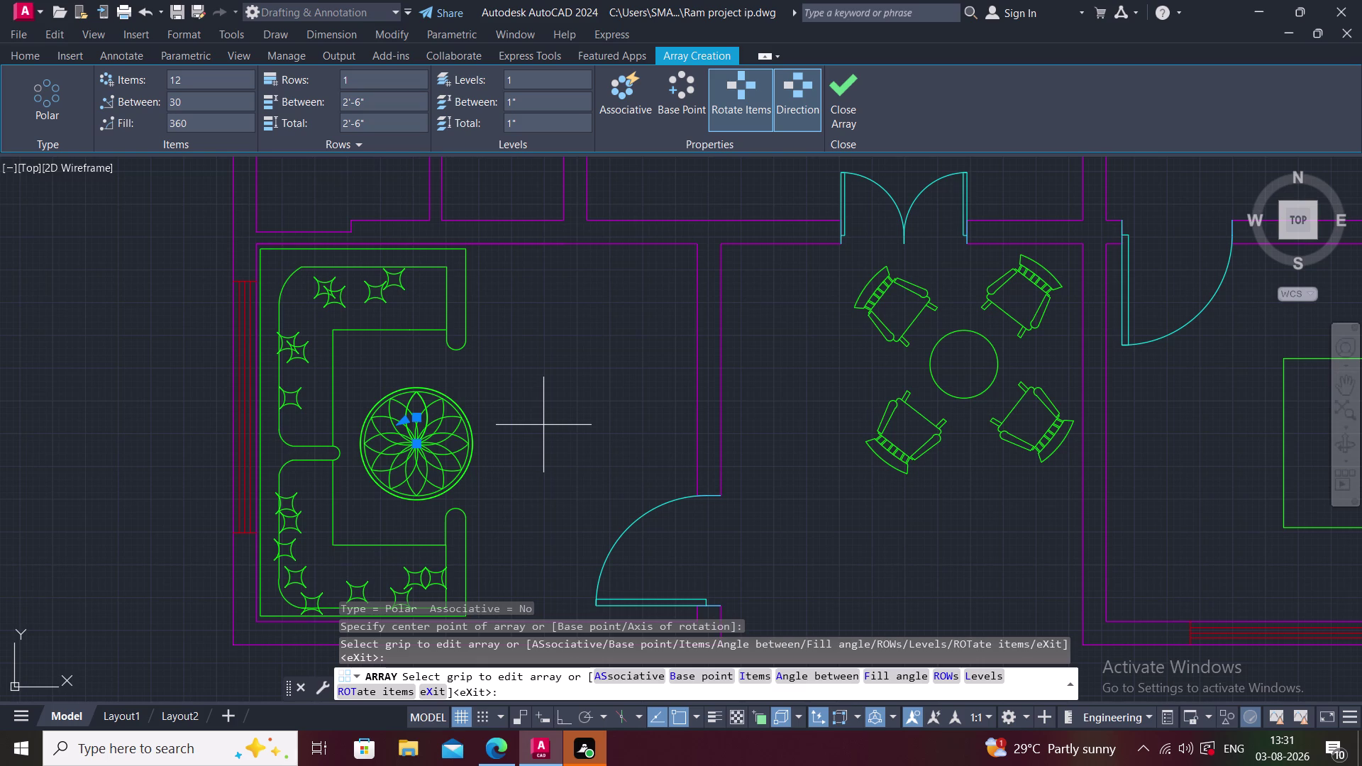
double_click(206, 75)
text(20)
key(Return)
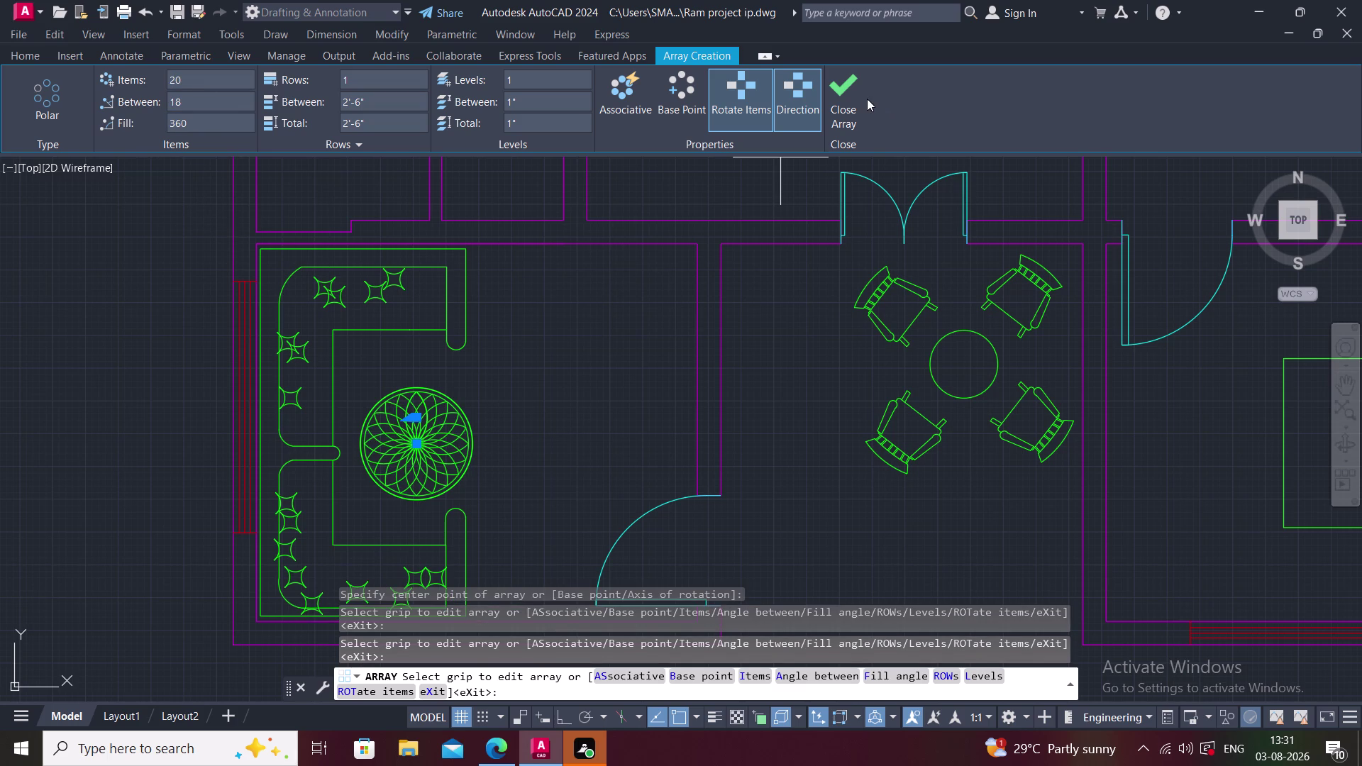
click(836, 105)
scroll(down, 3)
middle_drag(636, 380, 494, 373)
scroll(down, 3)
middle_drag(559, 498, 501, 540)
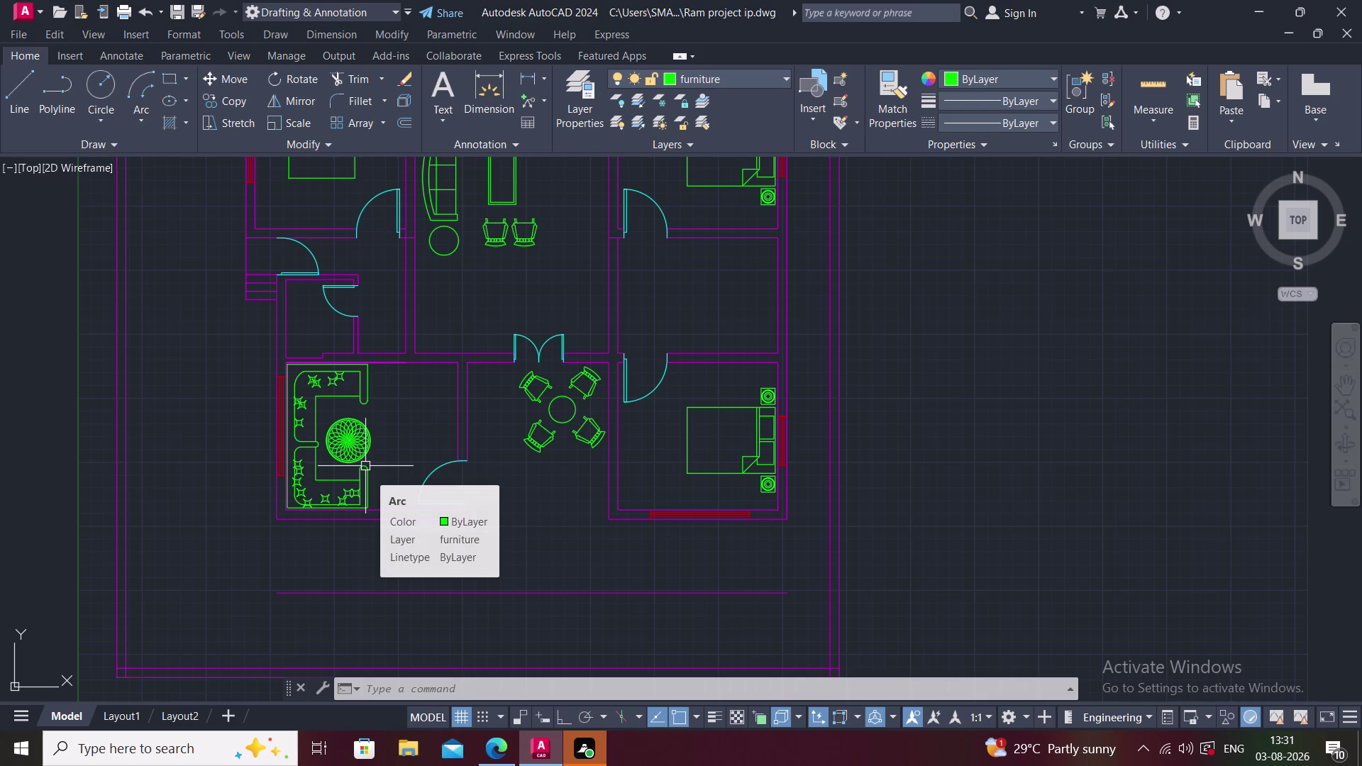
middle_drag(486, 462, 416, 553)
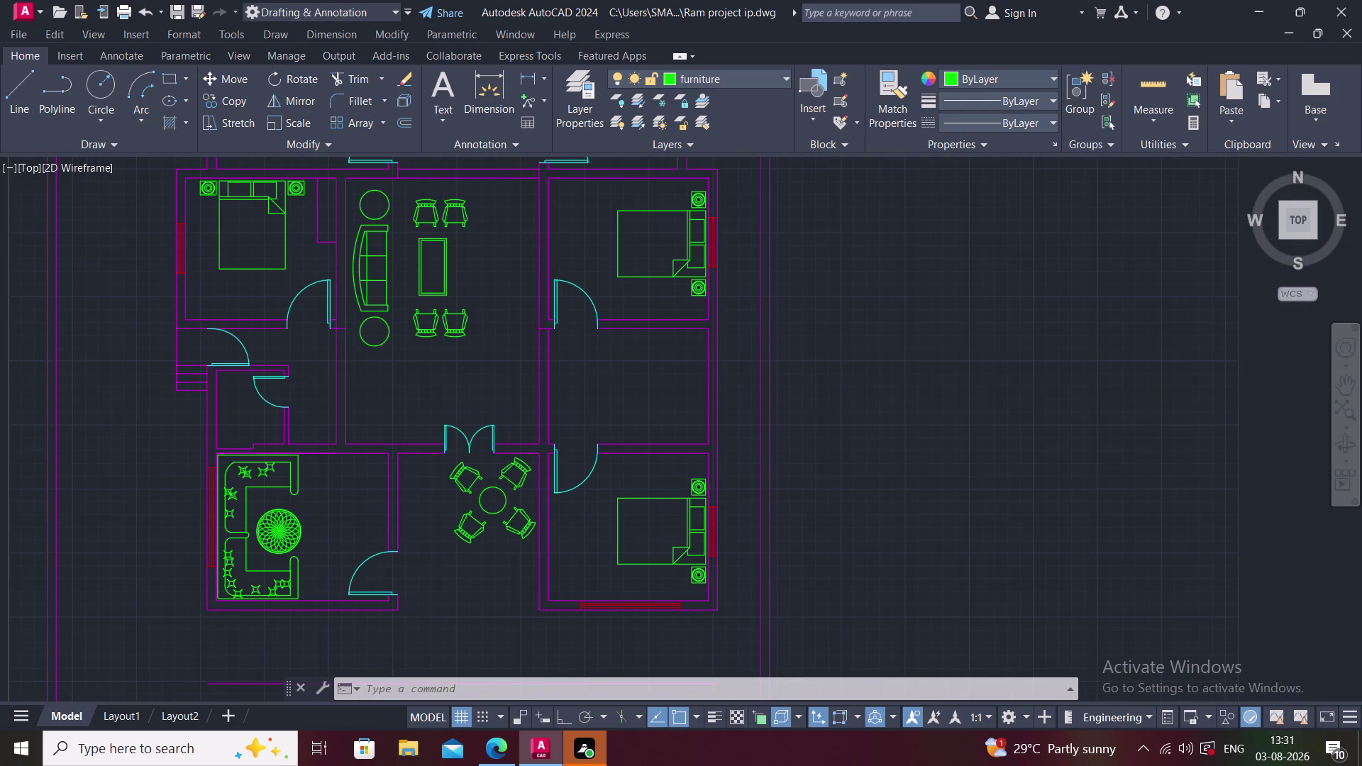
middle_drag(456, 527, 439, 568)
scroll(down, 3)
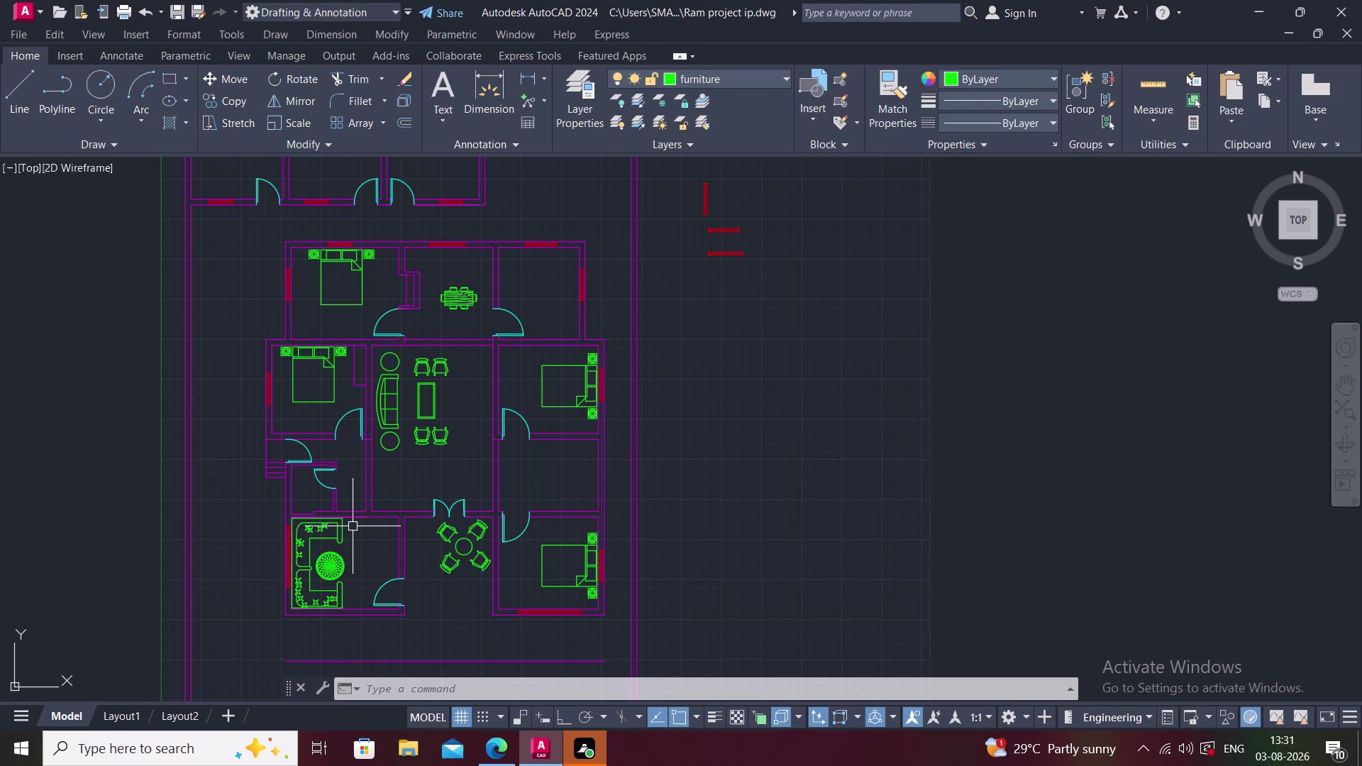
middle_drag(320, 440, 320, 472)
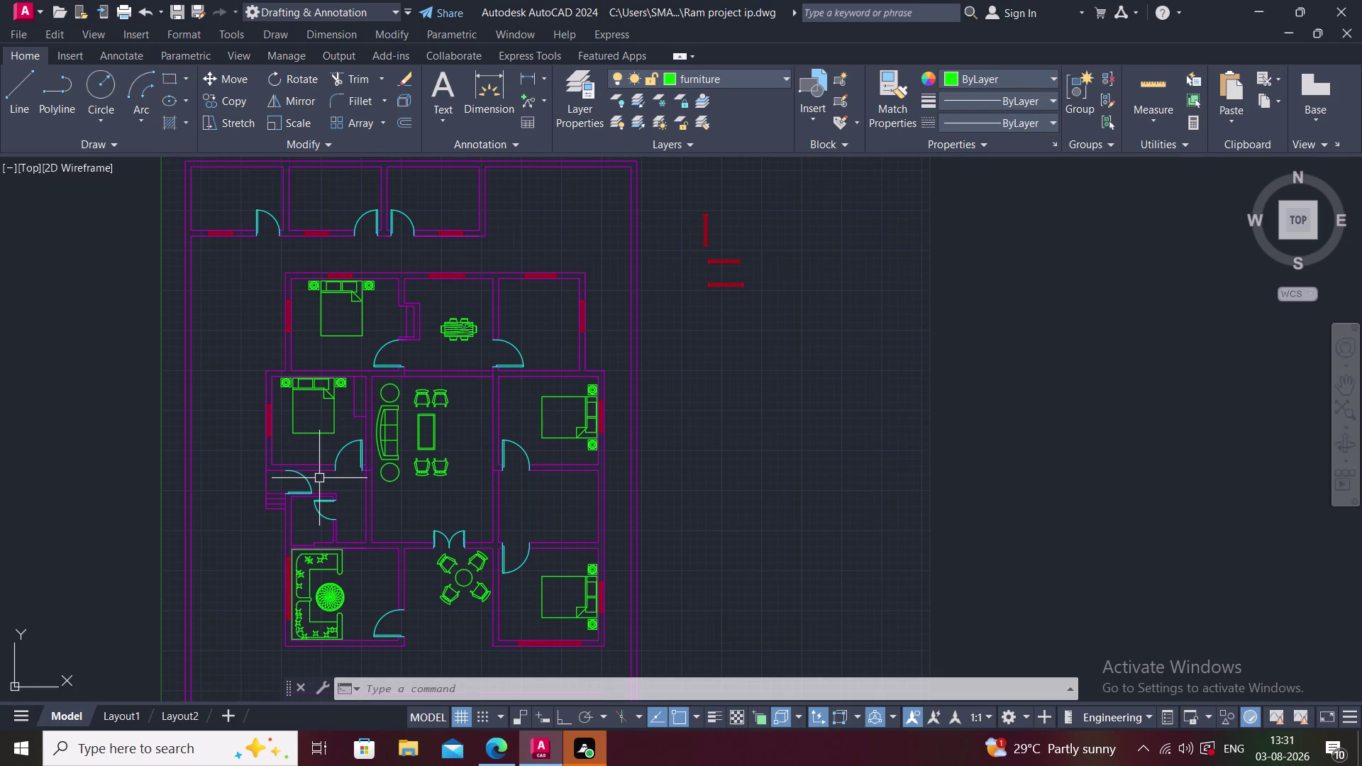
scroll(down, 3)
middle_drag(362, 619, 349, 574)
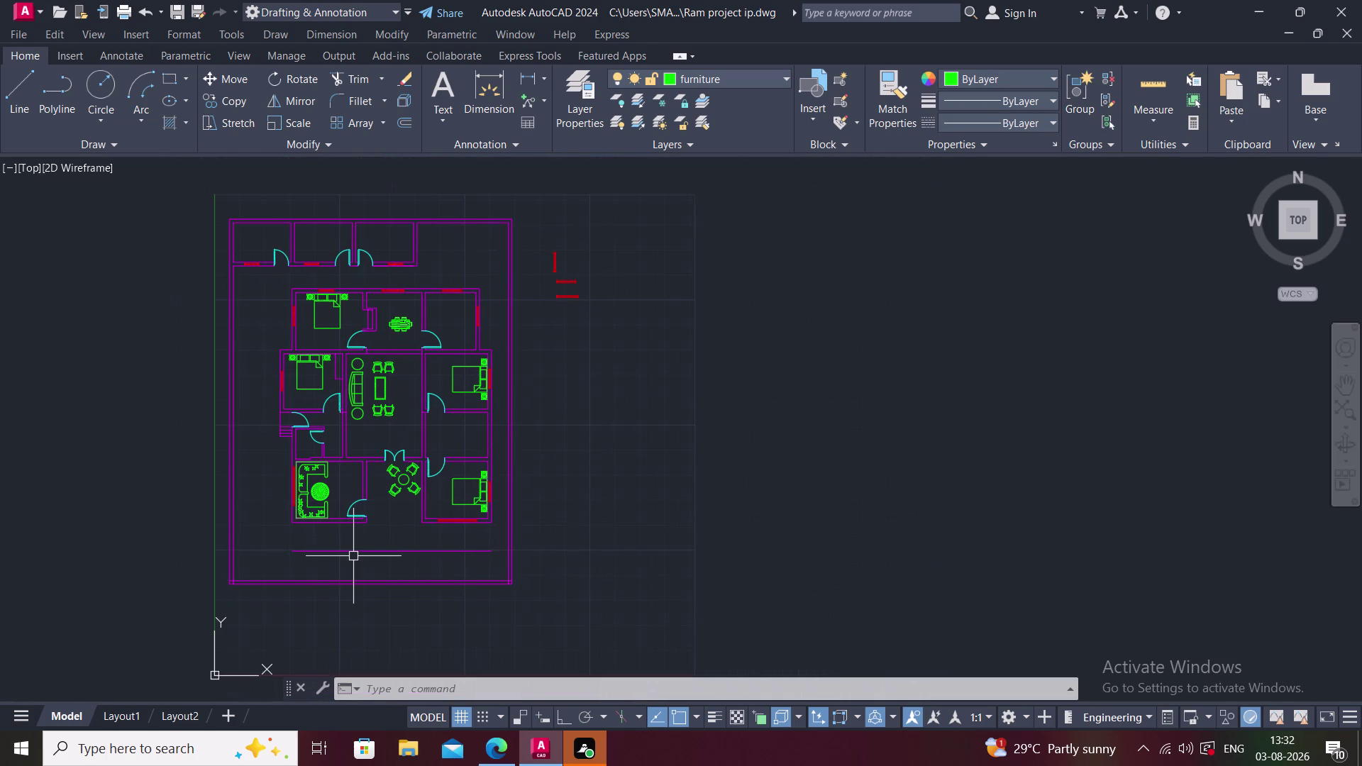
middle_drag(518, 491, 520, 564)
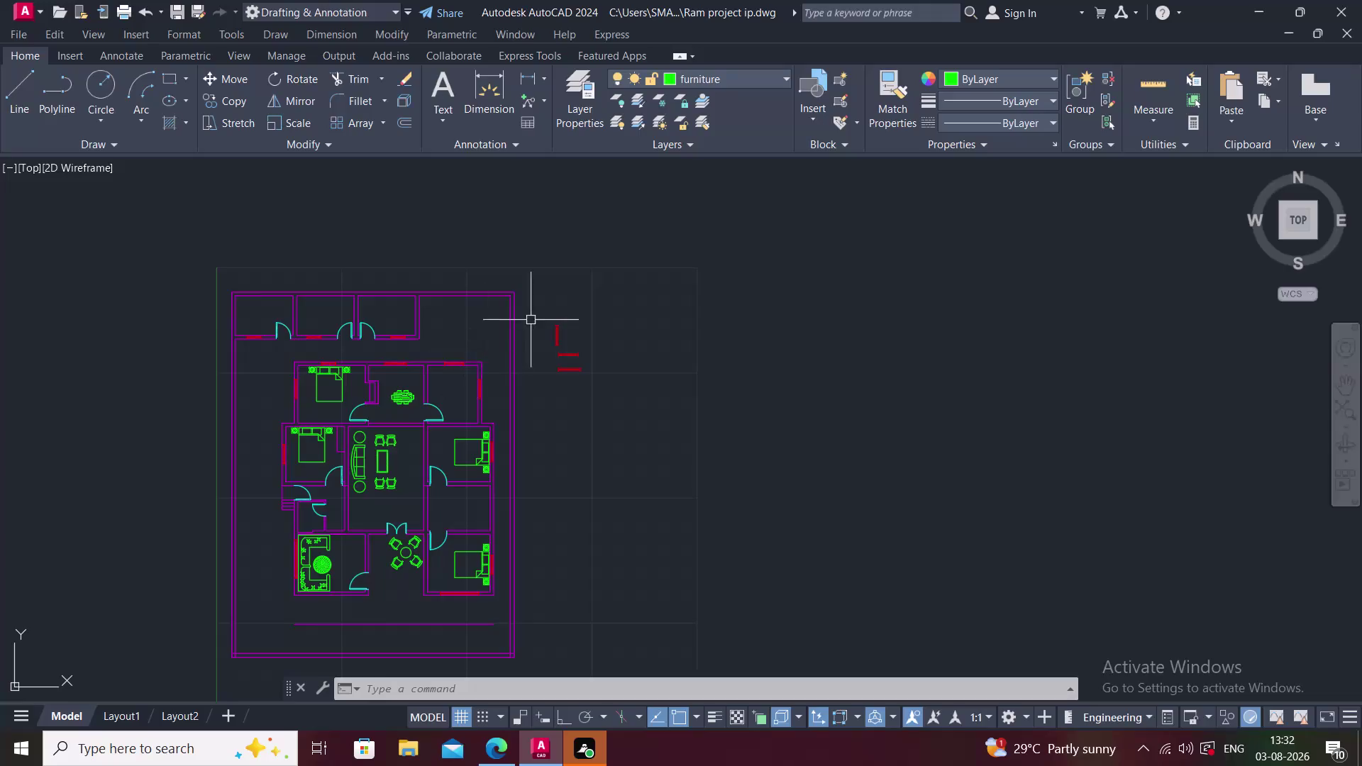
scroll(up, 3)
scroll(up, 3)
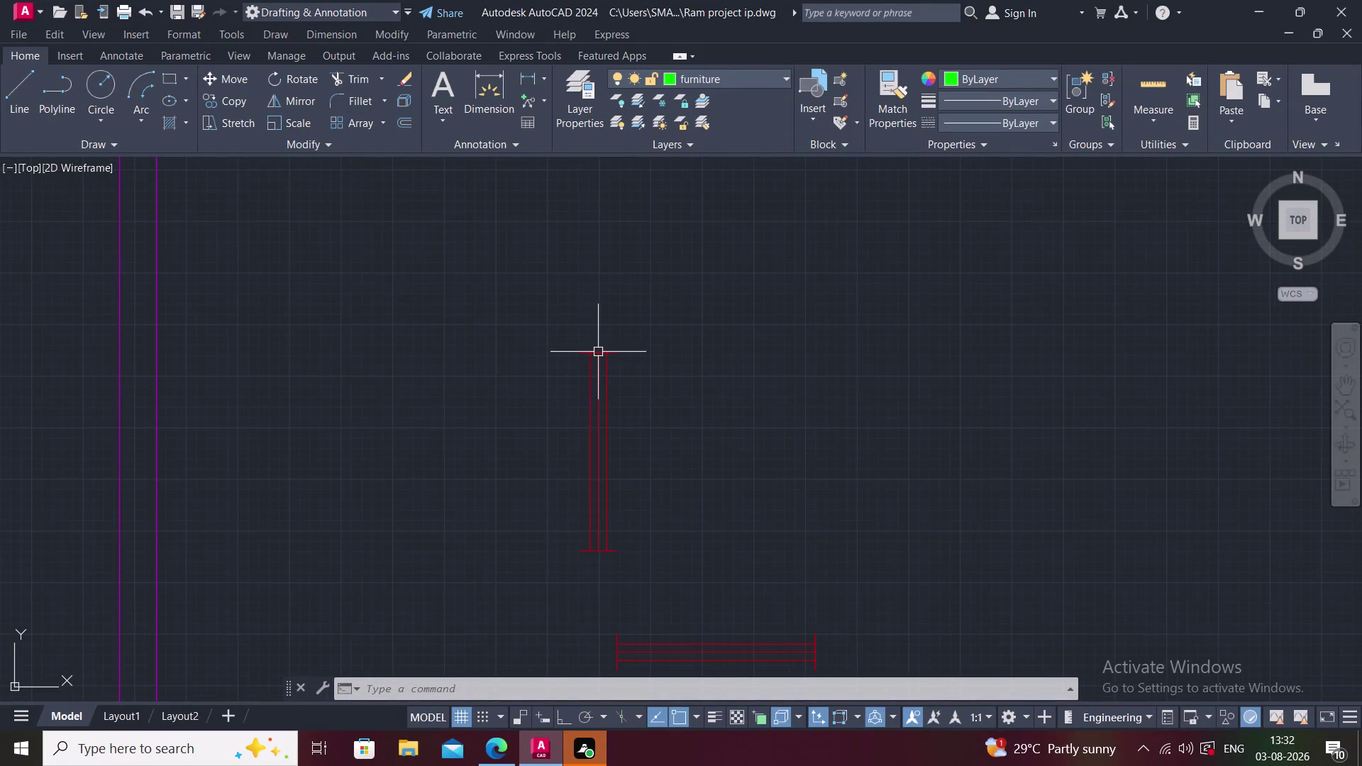
Select both short cross lines and start MOVE from their midpoint with Ortho on.
click(598, 352)
scroll(up, 3)
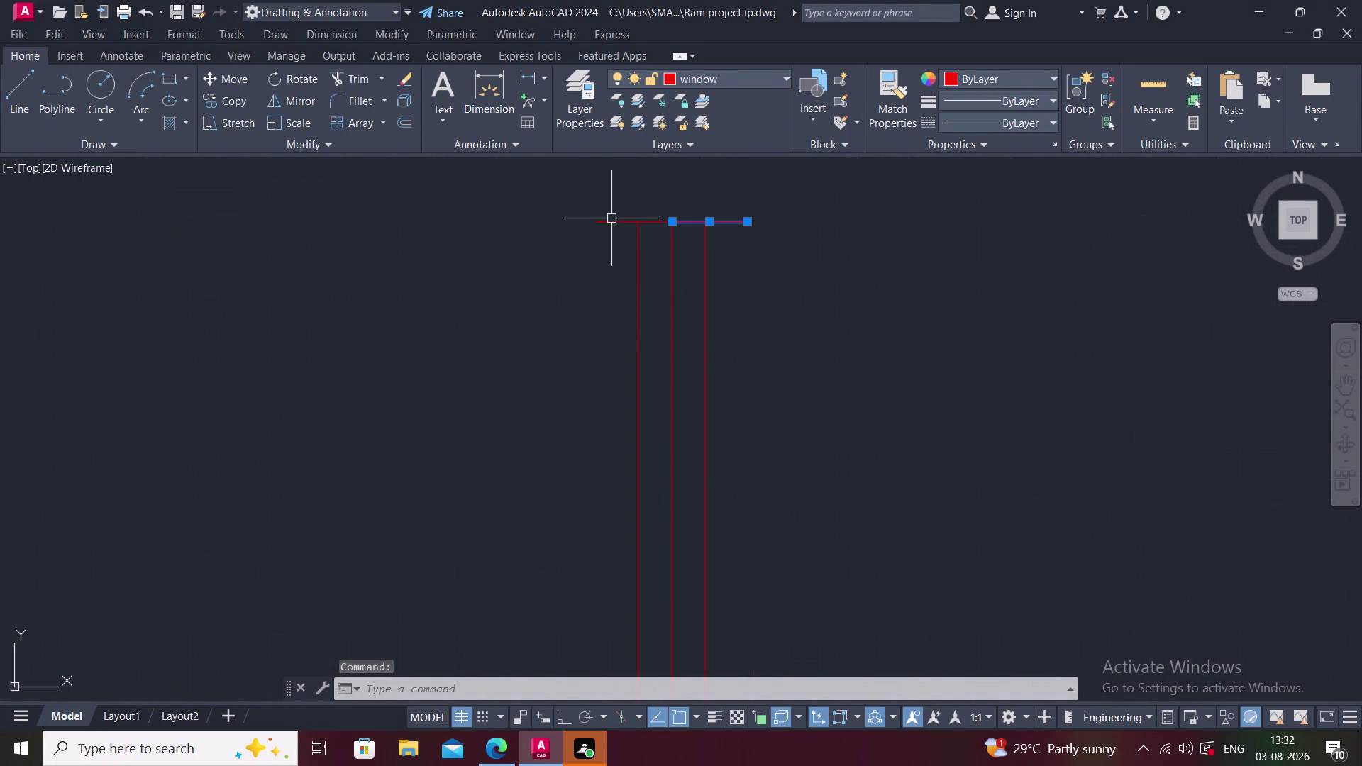
click(612, 220)
text(m)
key(space)
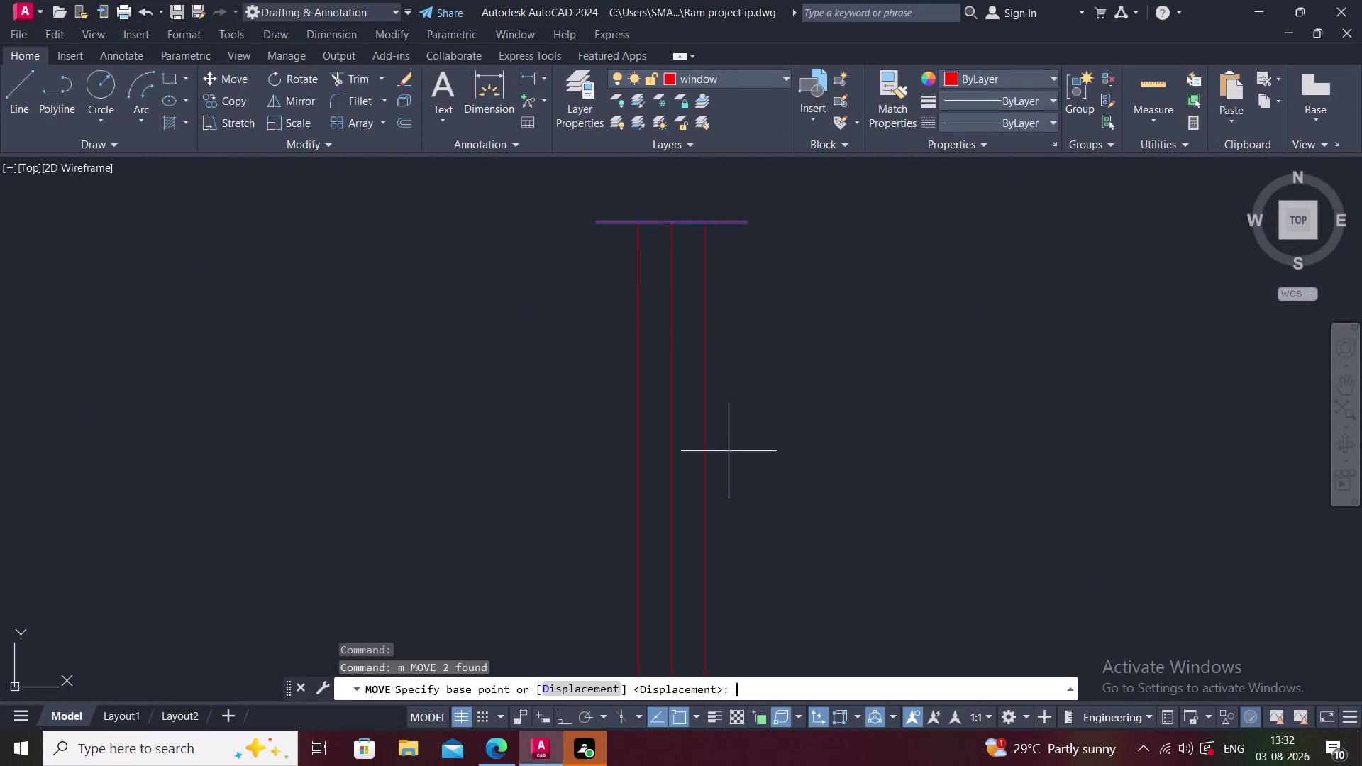
click(674, 221)
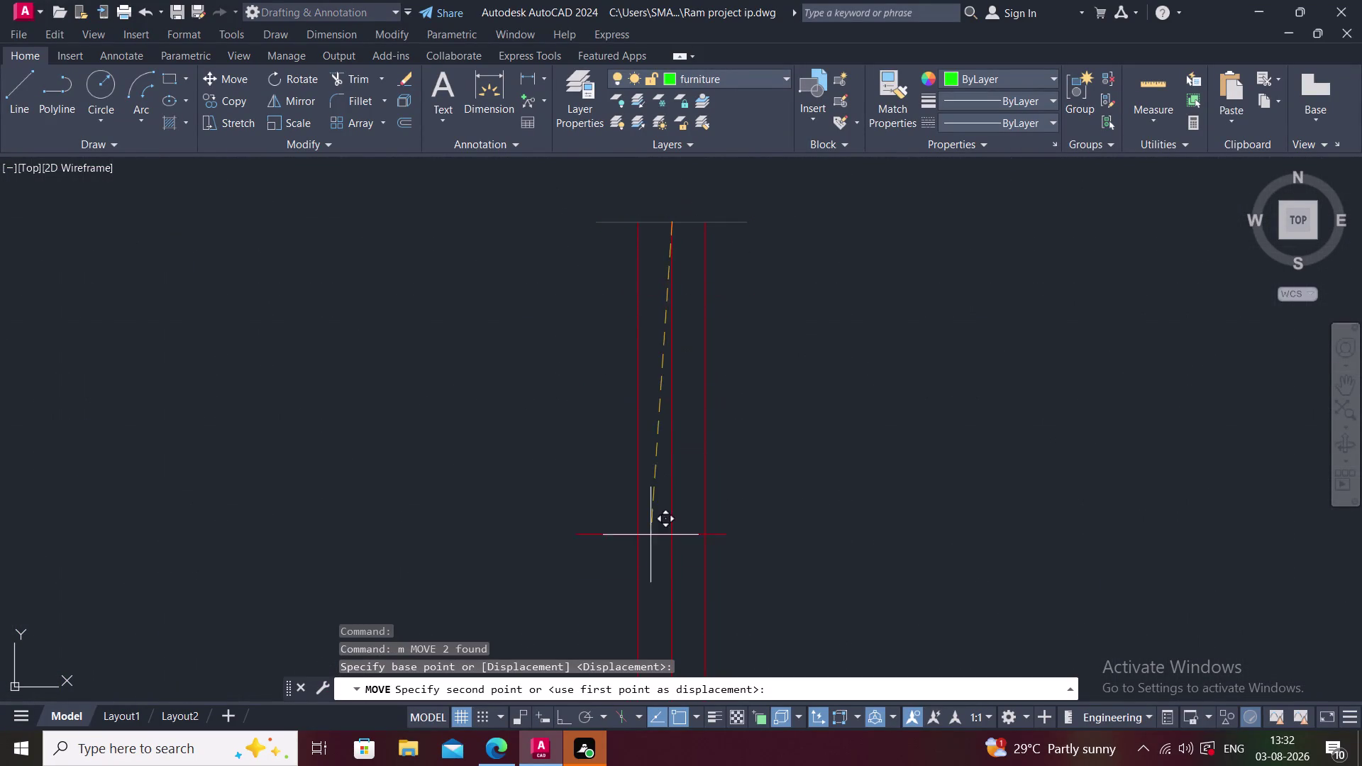
key(F8)
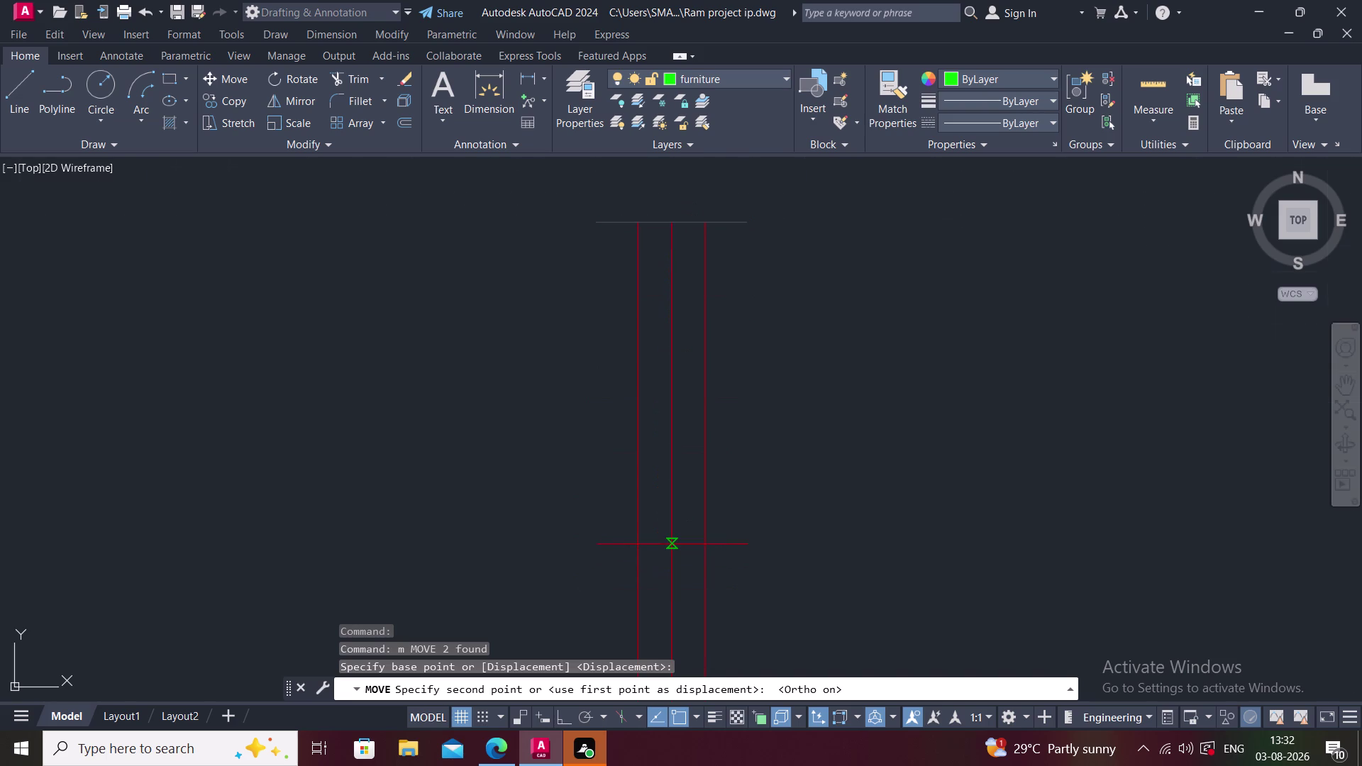
Move the cross lines 2' down along the red vertical window lines.
scroll(down, 3)
middle_drag(673, 544, 627, 304)
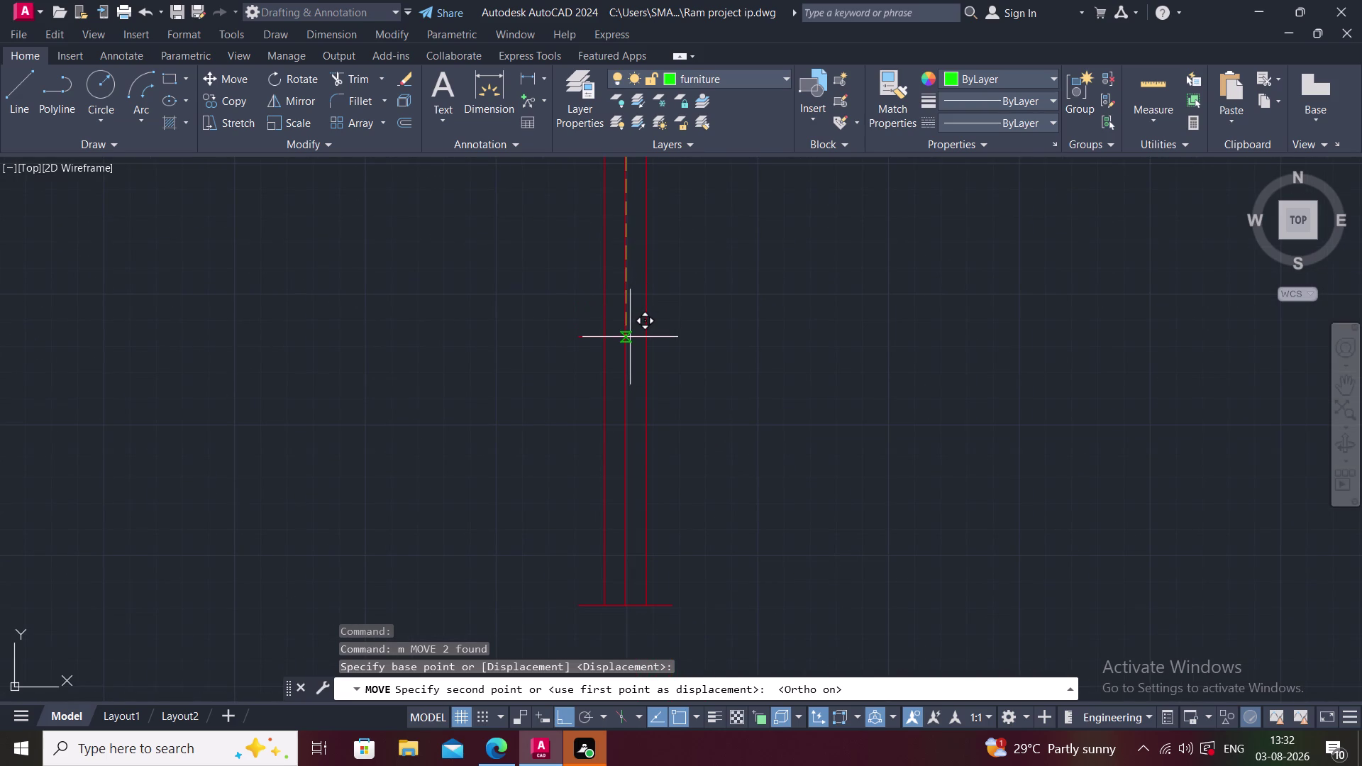
key(2)
key(shift+quotedbl)
key(BackSpace)
key(apostrophe)
key(Return)
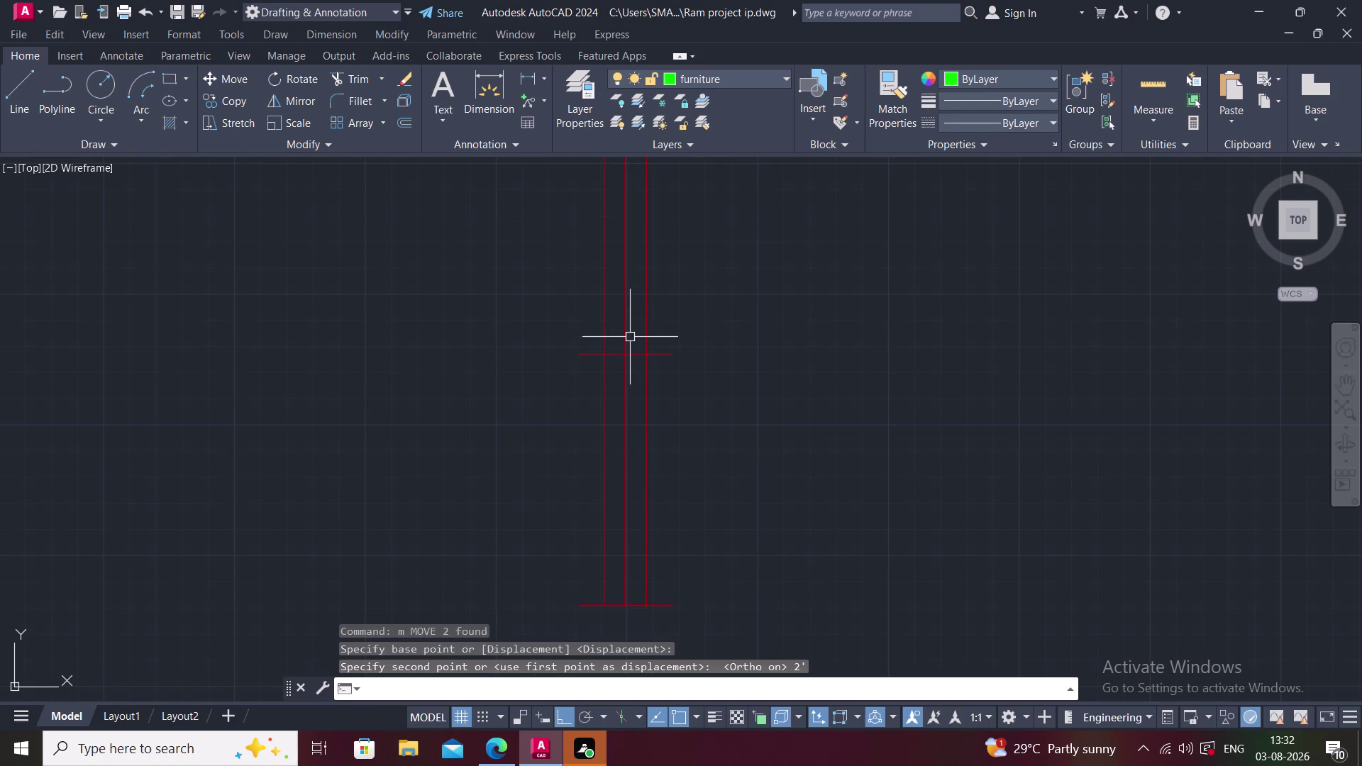
scroll(down, 3)
middle_drag(691, 402, 651, 435)
key(Escape)
Trim the two upper window line portions above the cross line.
key(e)
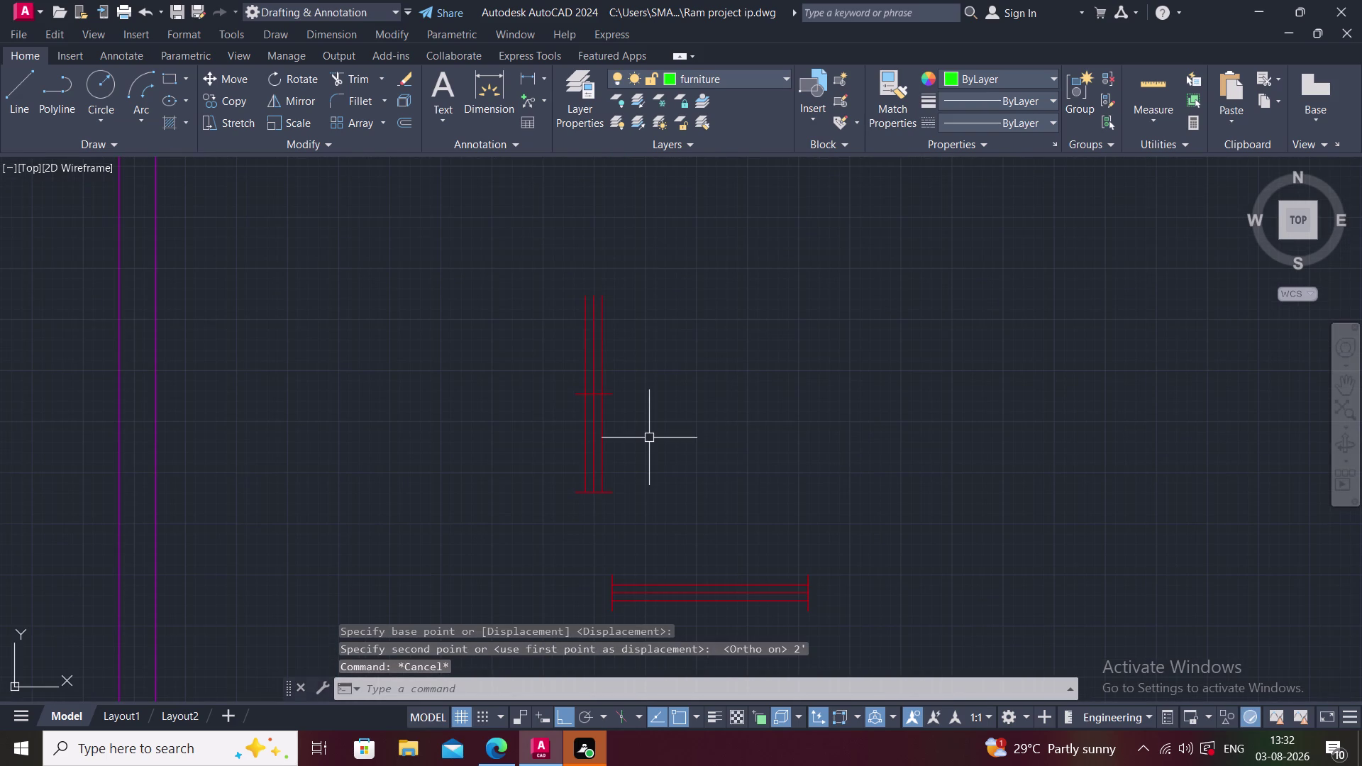
key(BackSpace)
text(tr)
key(space)
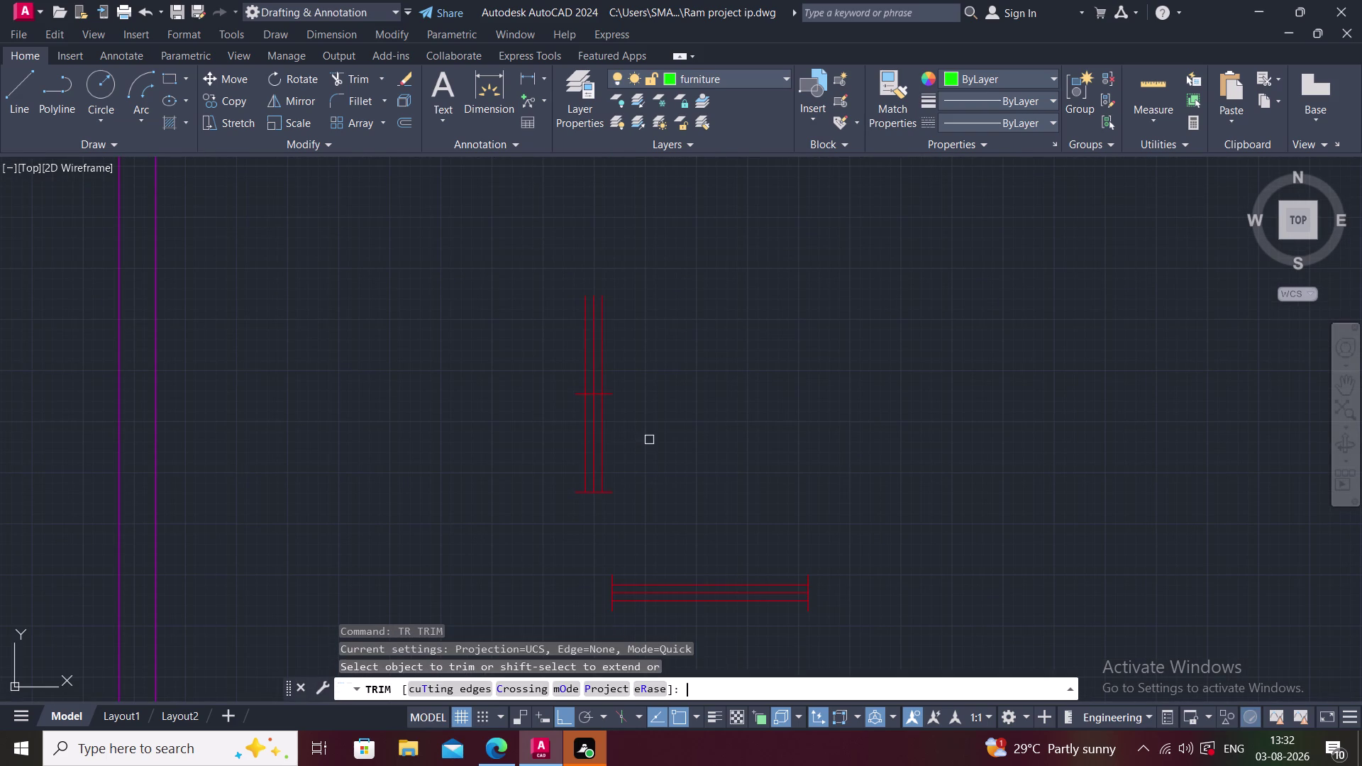
click(483, 270)
click(652, 356)
key(Escape)
Window-select the remaining compact window piece and start copying it.
click(559, 344)
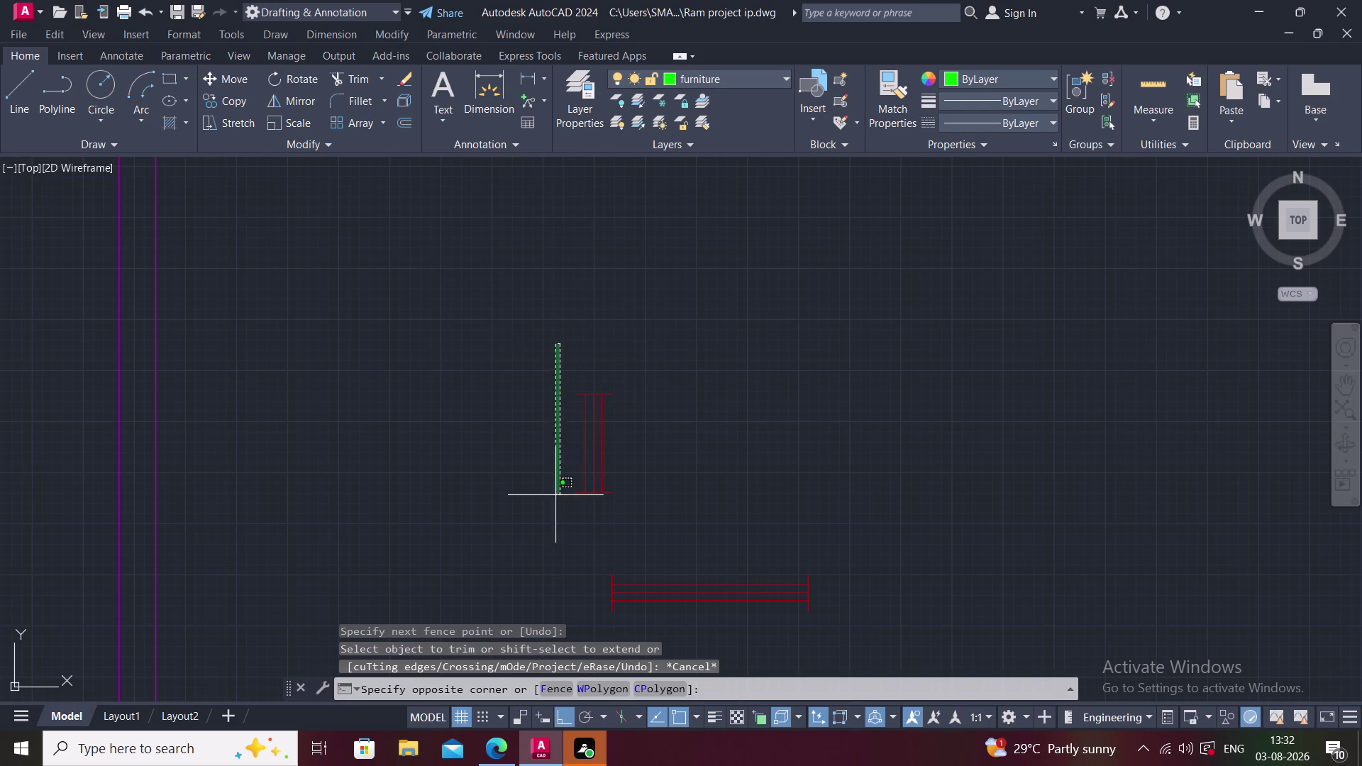
click(704, 533)
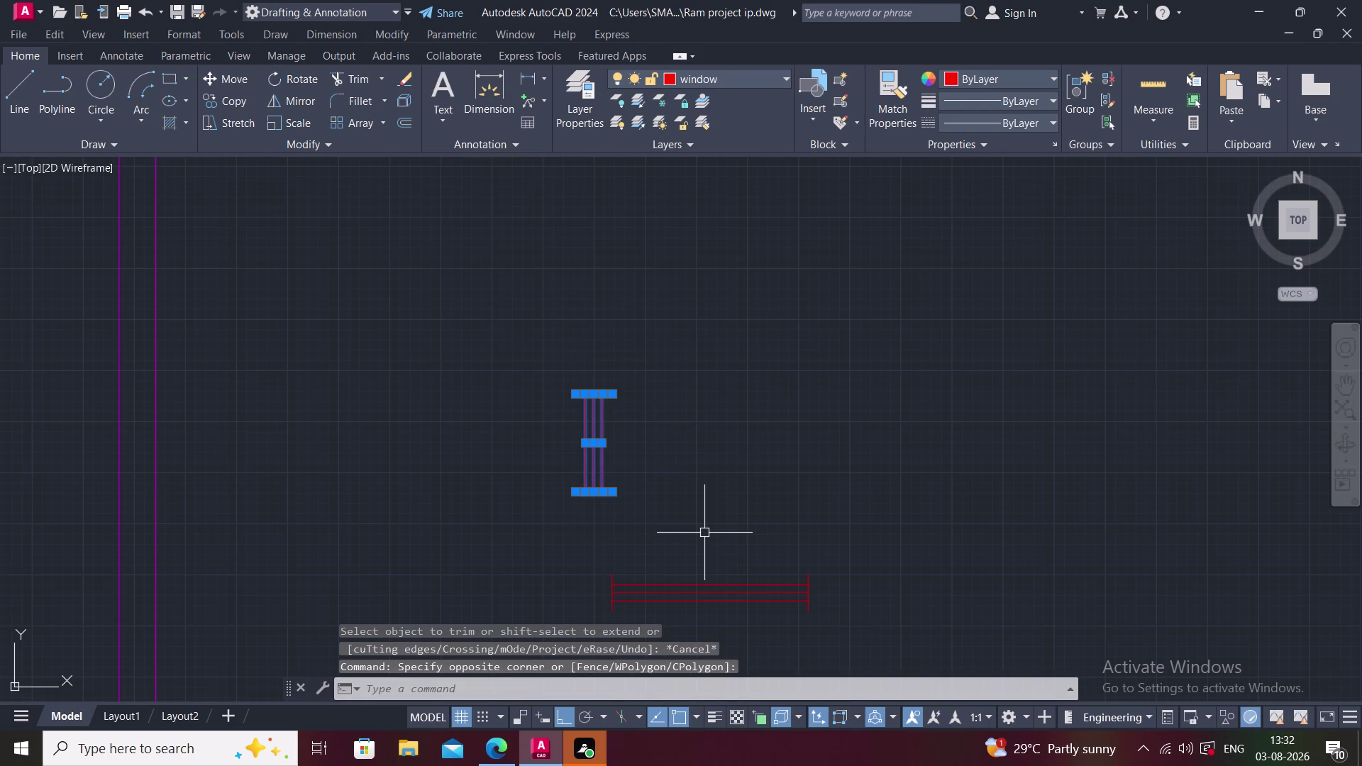
key(v)
key(BackSpace)
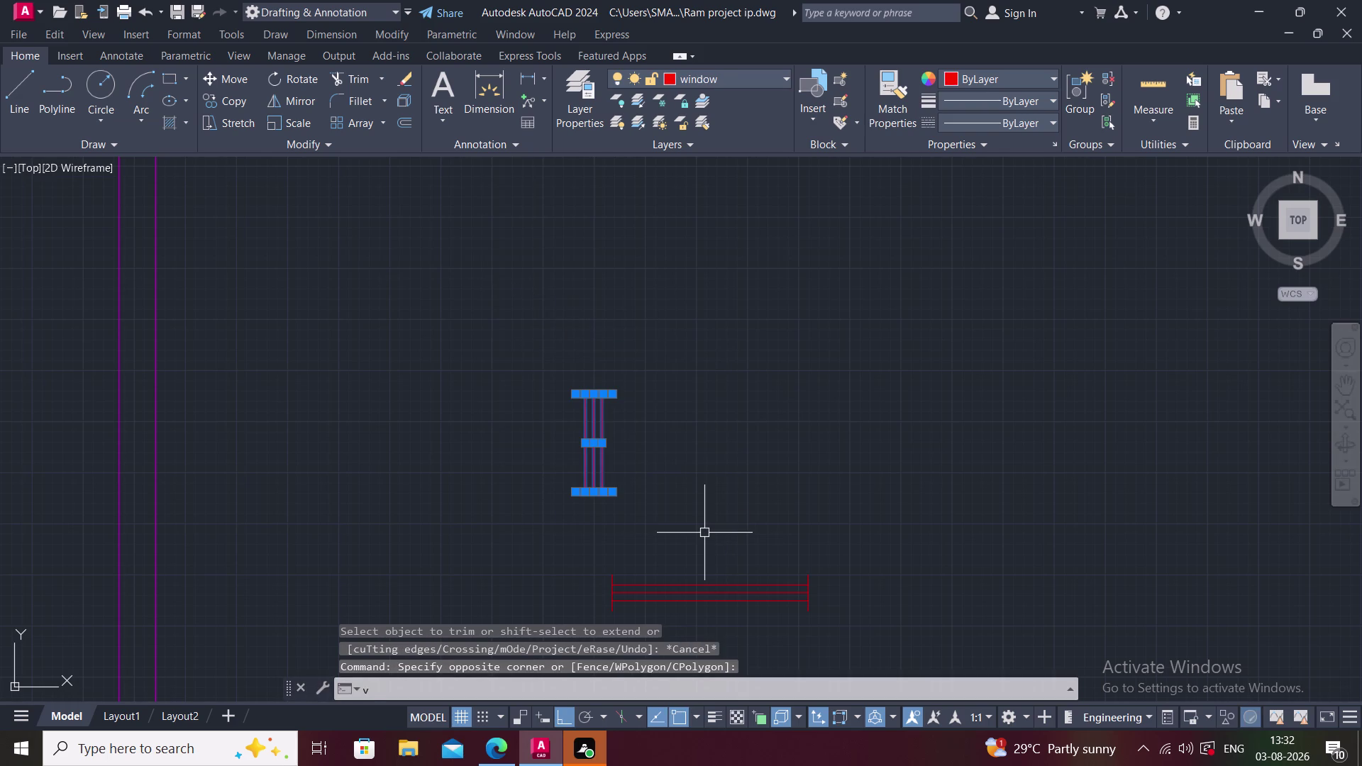
text(co)
key(space)
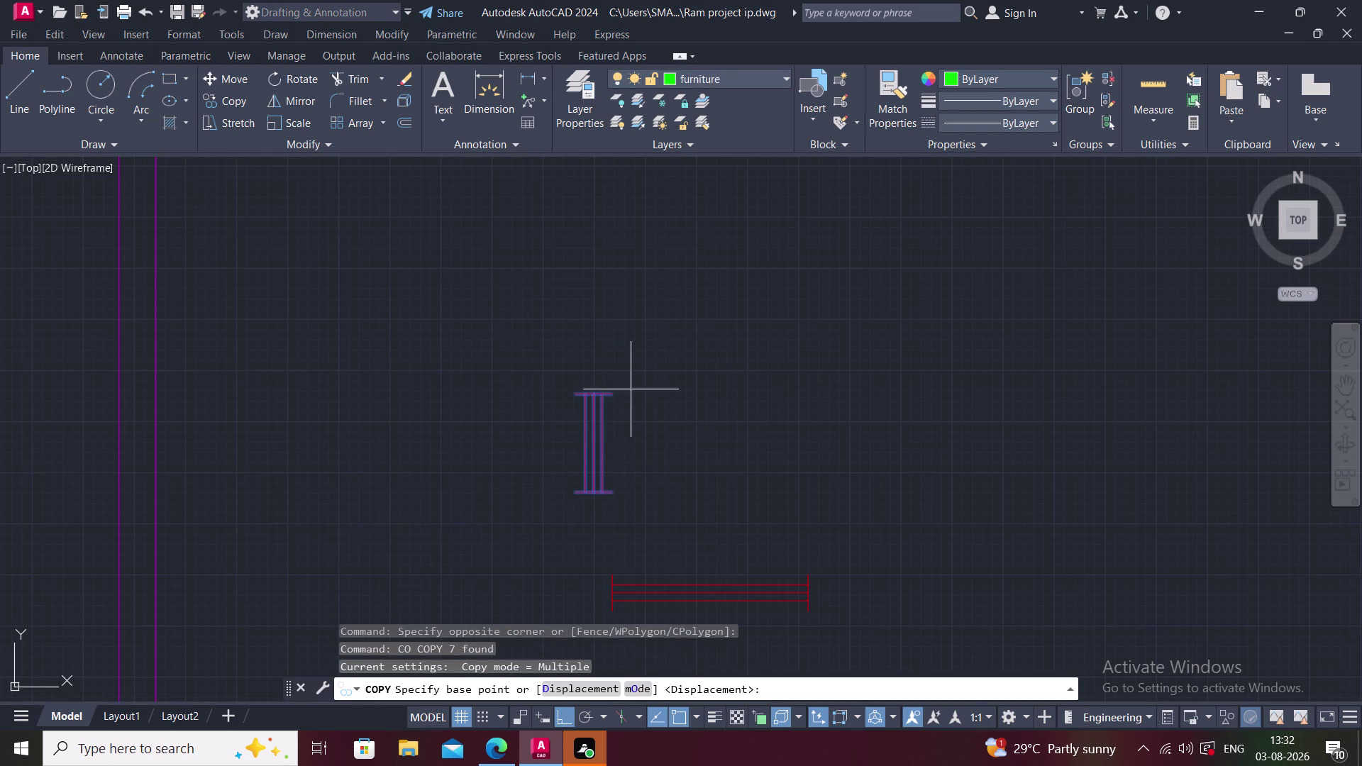
Pick a base point and drop the window copy into the wall opening with Ortho off.
click(612, 493)
scroll(down, 3)
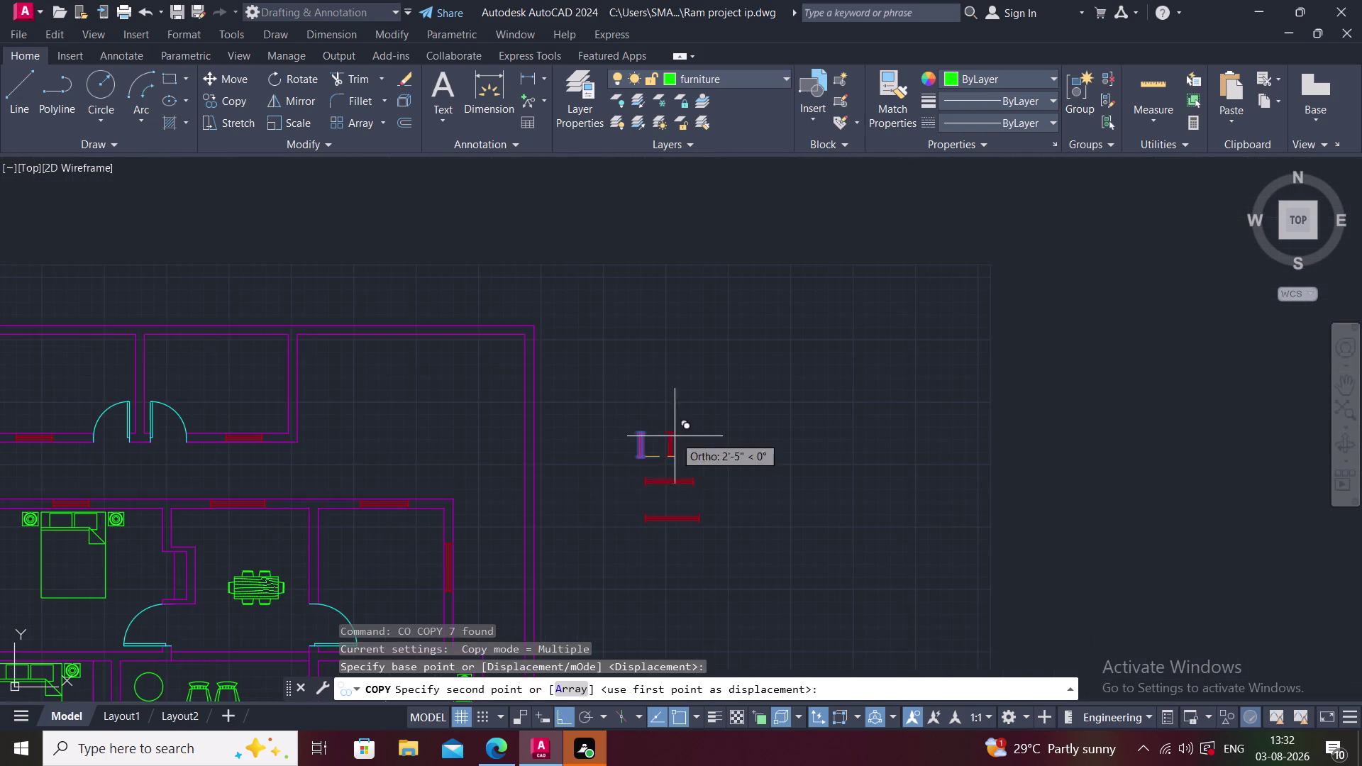
middle_drag(307, 590, 657, 318)
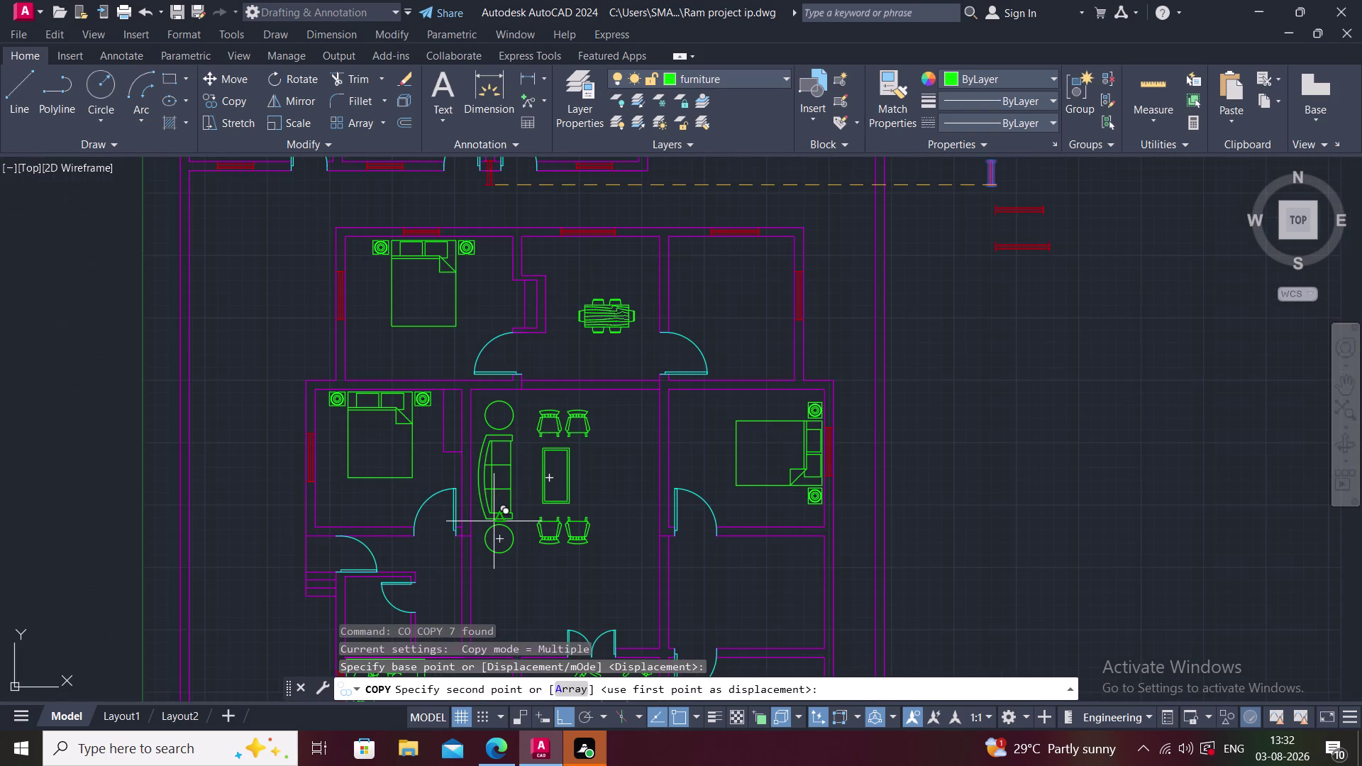
key(F8)
middle_drag(323, 563, 348, 453)
scroll(up, 3)
scroll(up, 3)
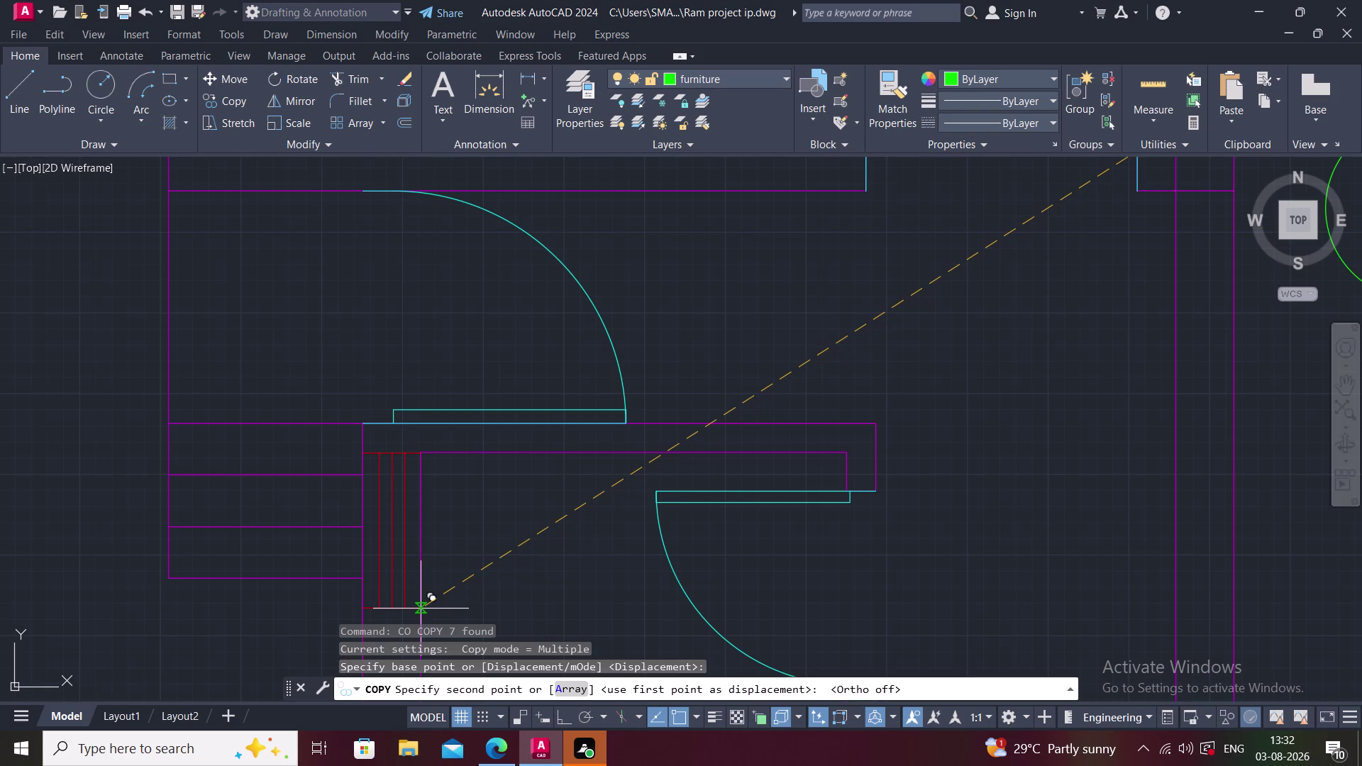
click(420, 609)
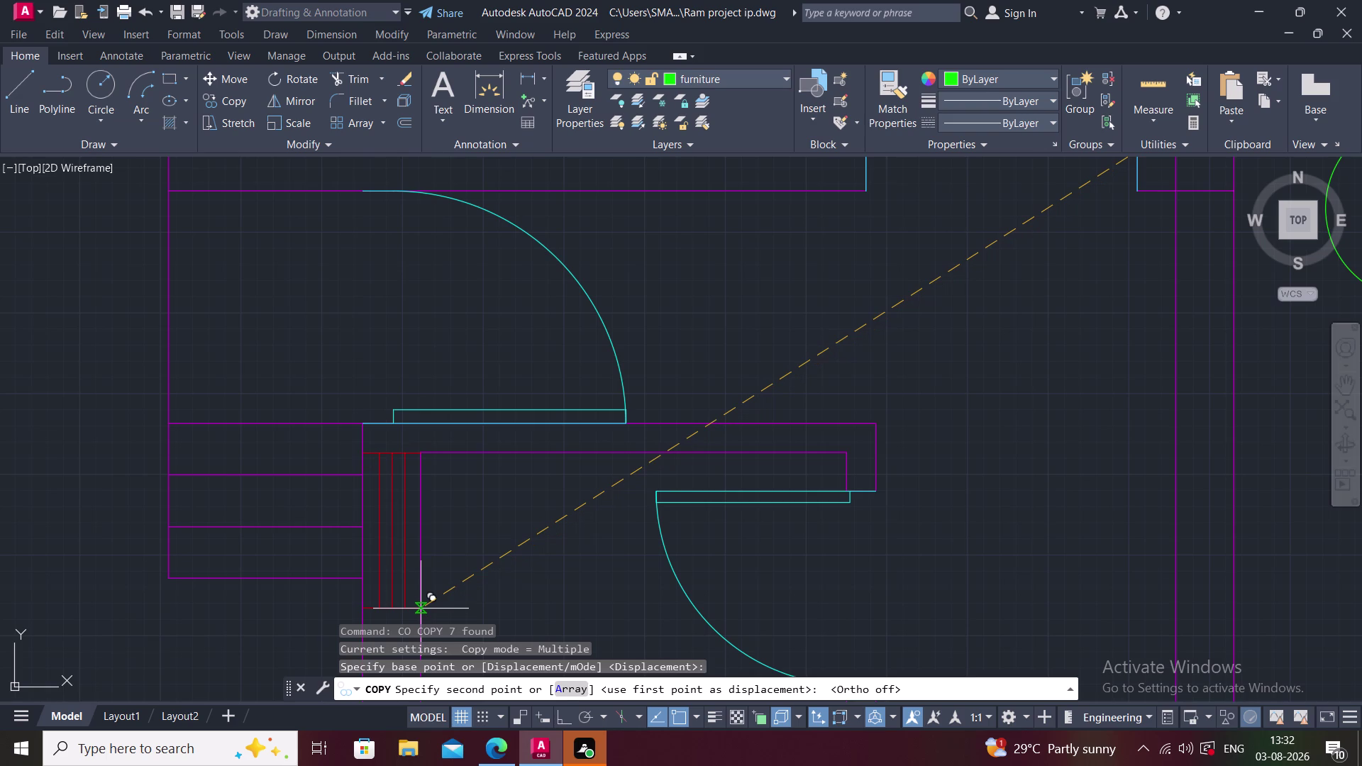
key(Escape)
middle_drag(525, 551, 424, 474)
scroll(down, 3)
scroll(down, 3)
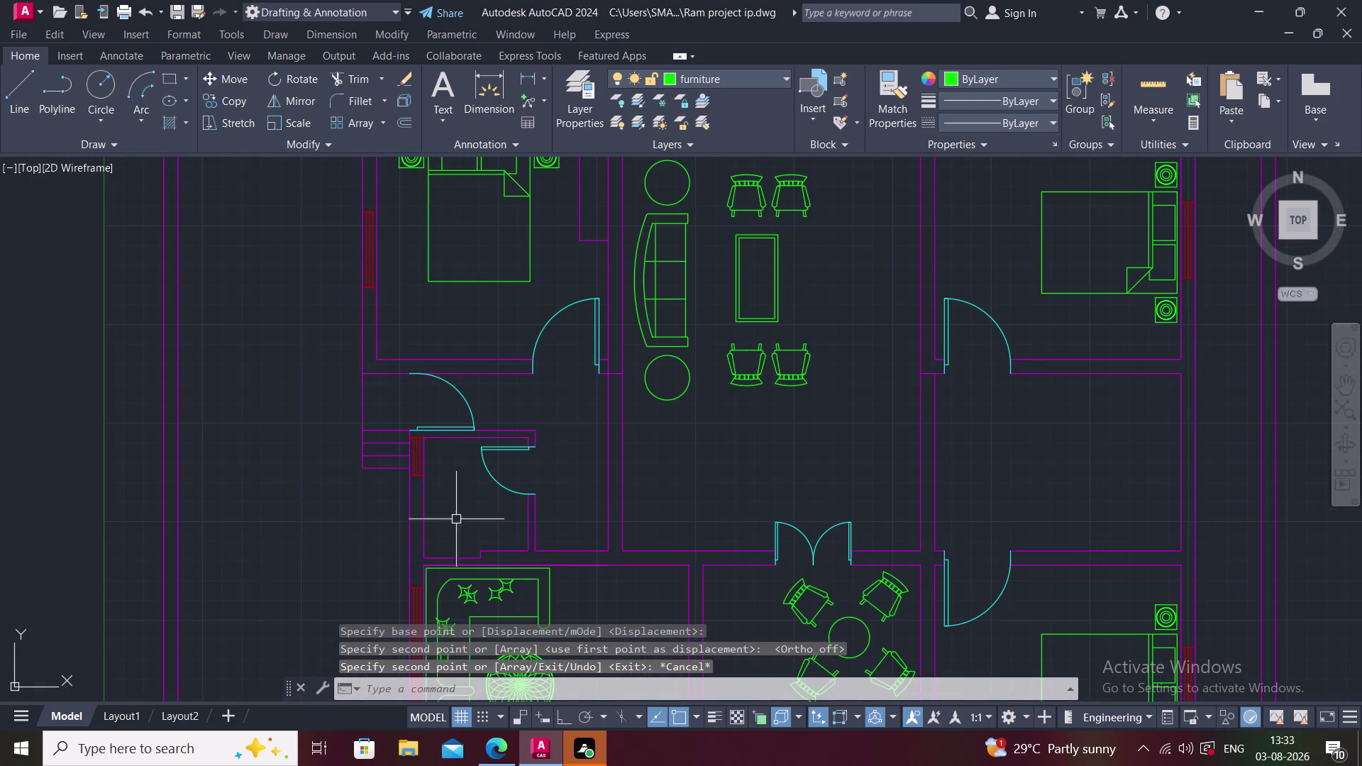
middle_drag(351, 447, 338, 433)
middle_drag(587, 492, 387, 462)
middle_drag(387, 458, 373, 347)
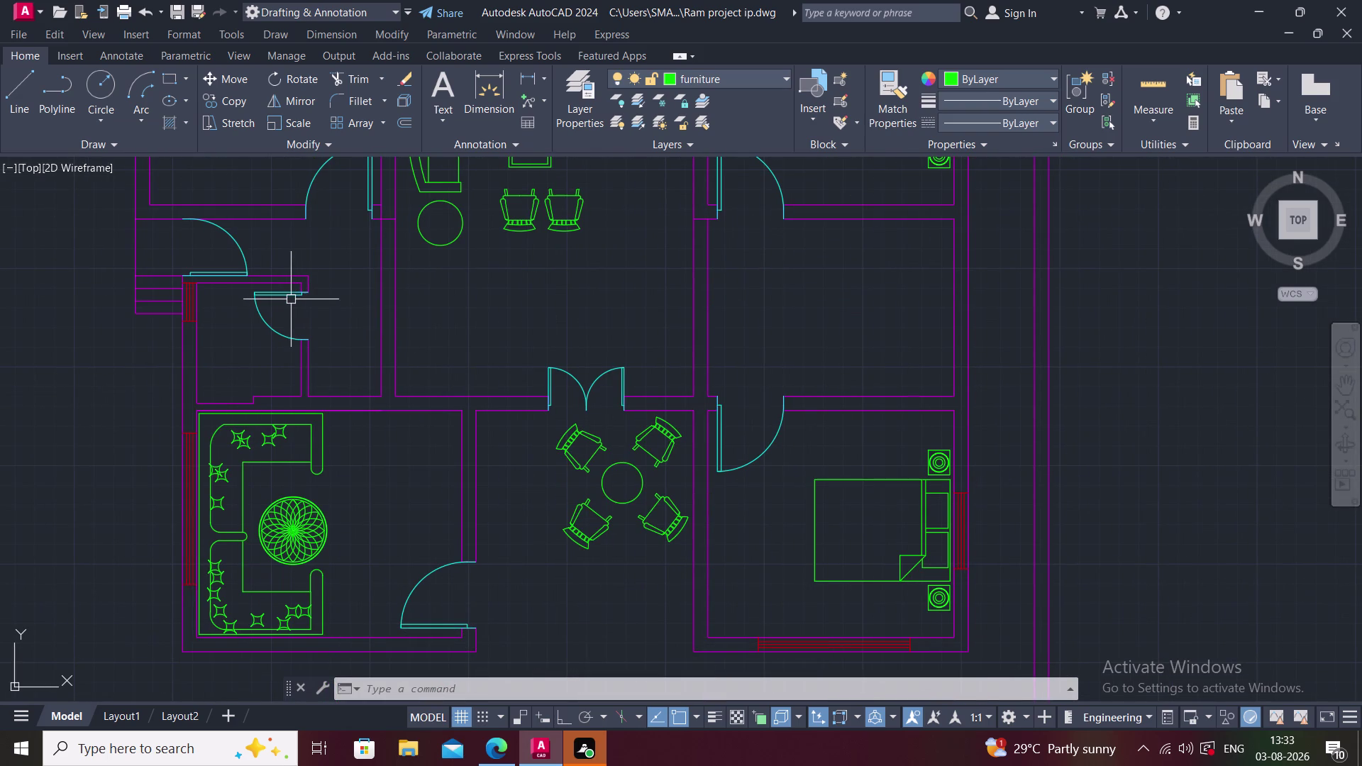
middle_drag(321, 329, 294, 392)
scroll(down, 3)
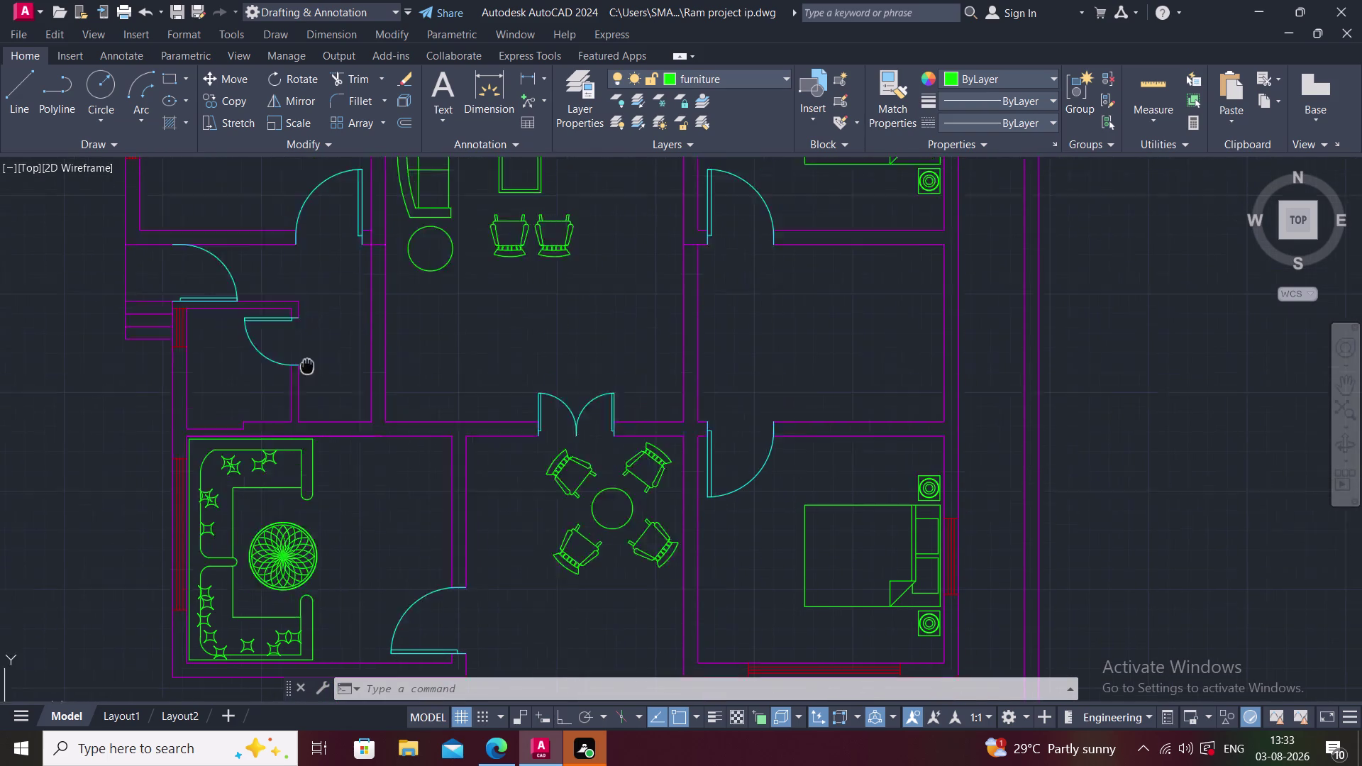
middle_drag(294, 392, 291, 398)
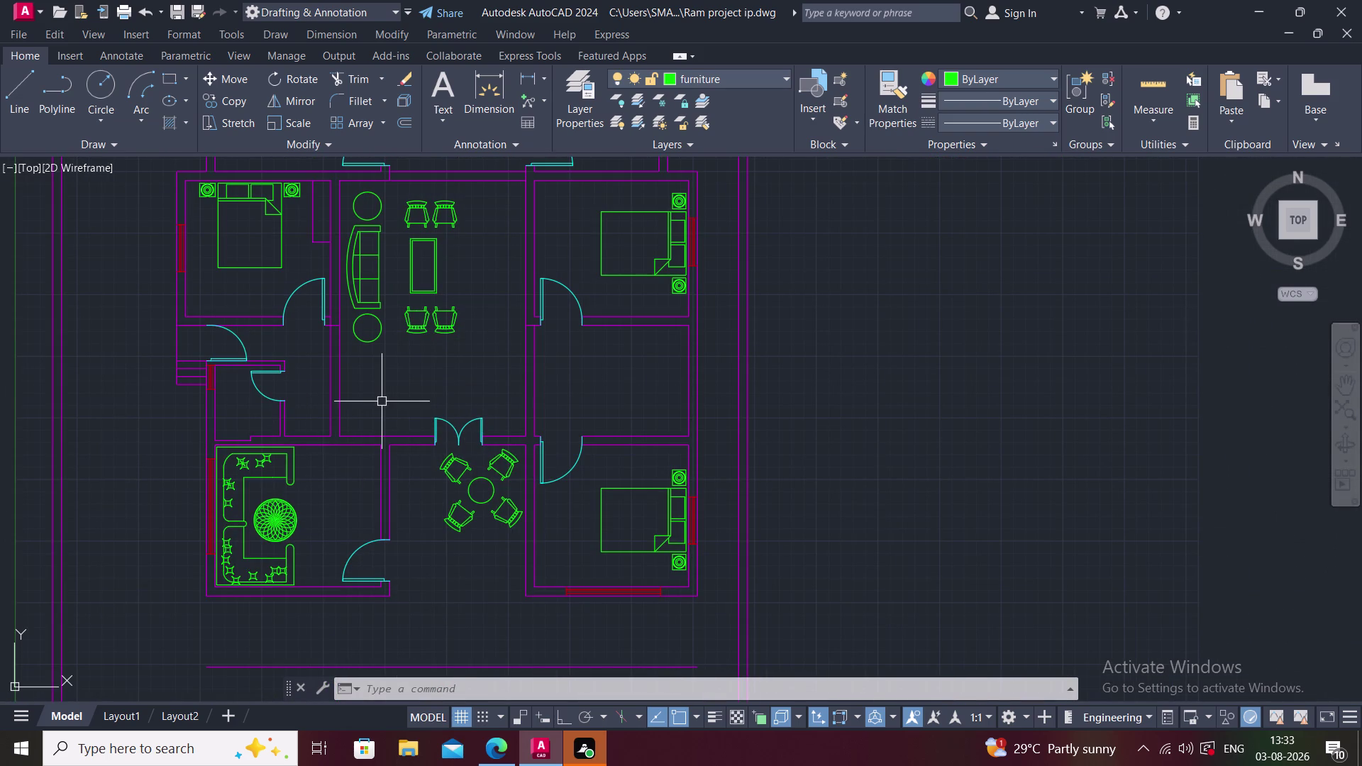
middle_drag(423, 409, 392, 431)
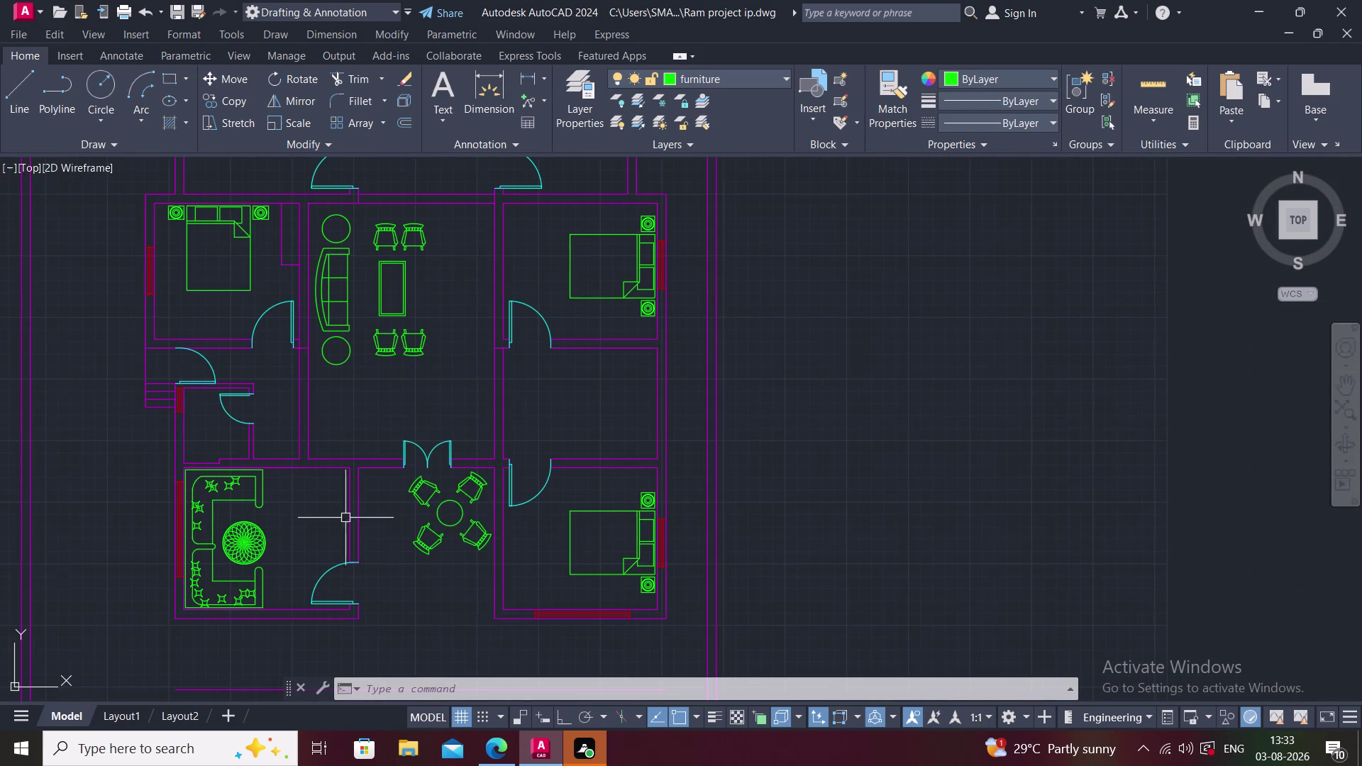
middle_drag(369, 346, 364, 443)
scroll(down, 3)
middle_drag(385, 602, 324, 432)
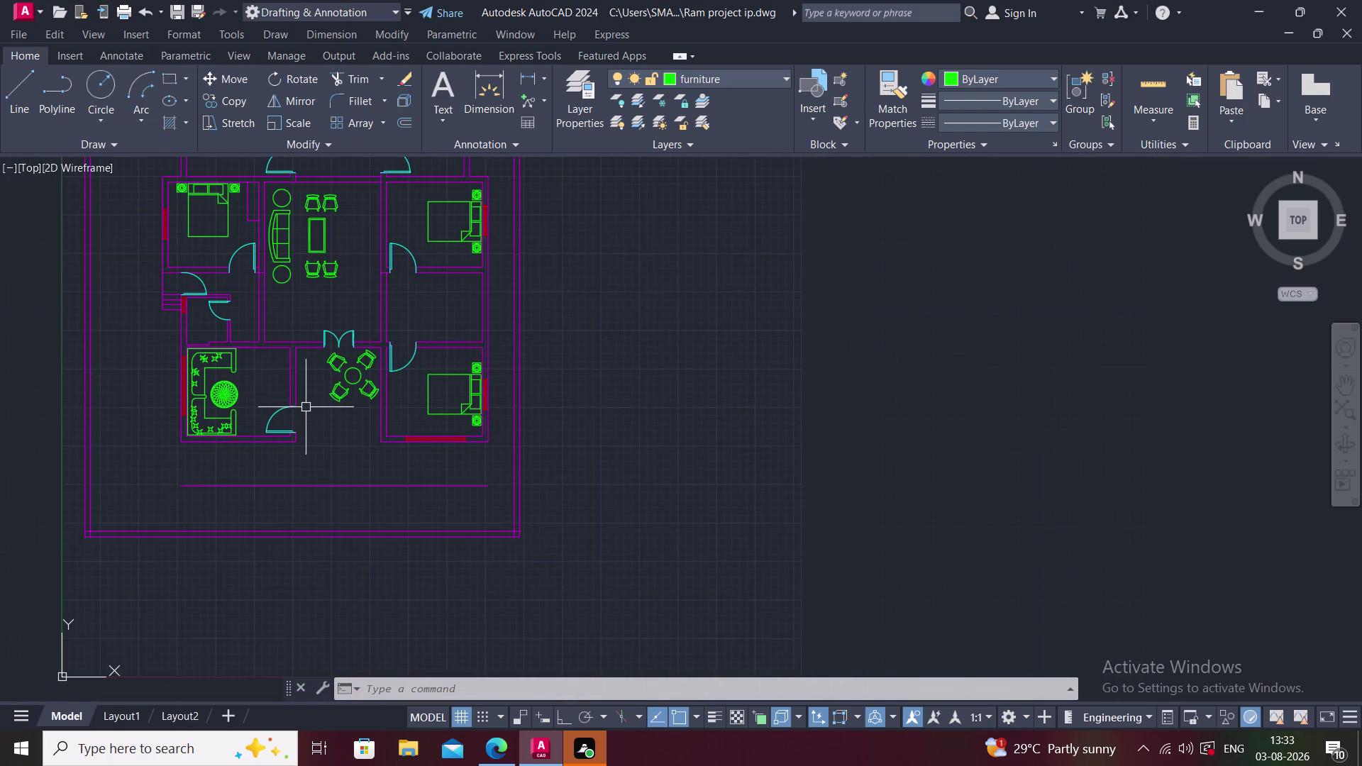
scroll(down, 3)
scroll(down, 3)
middle_drag(307, 413, 295, 508)
scroll(up, 3)
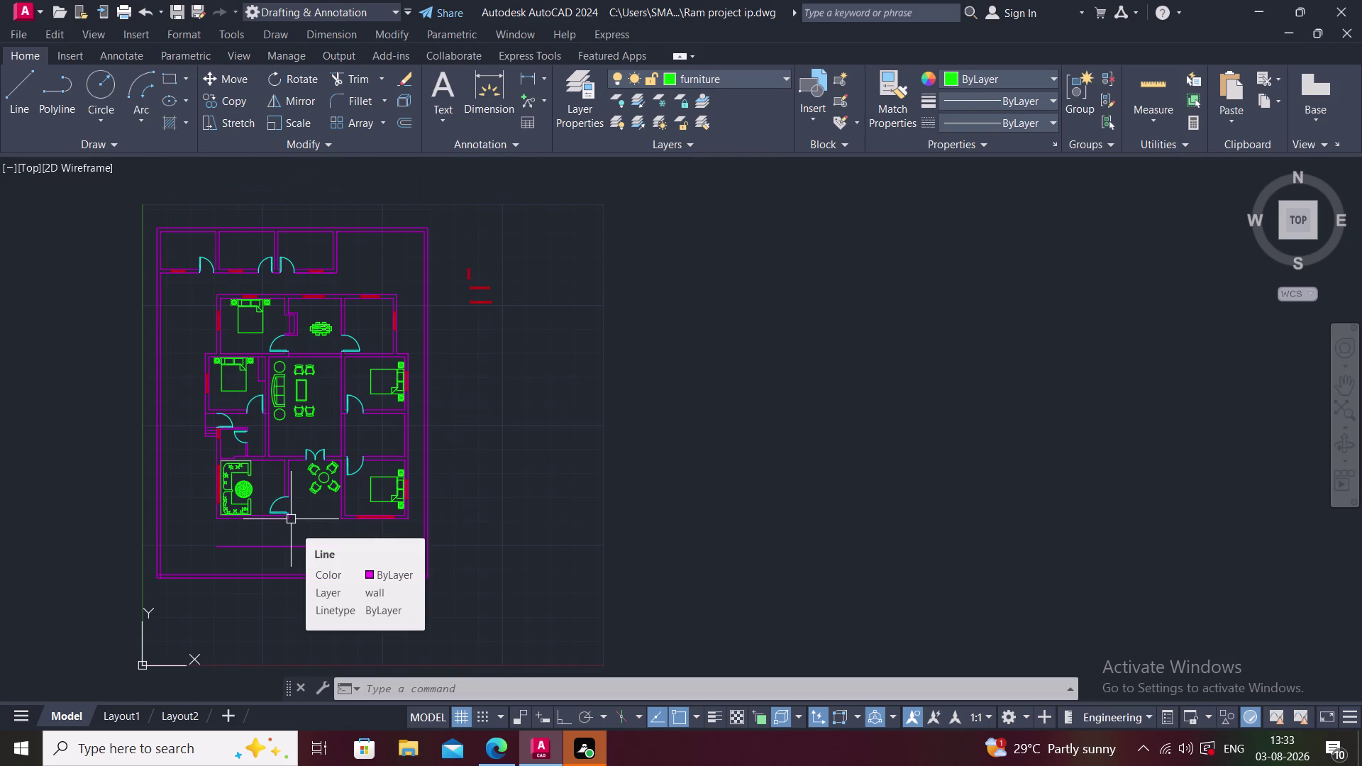
scroll(up, 3)
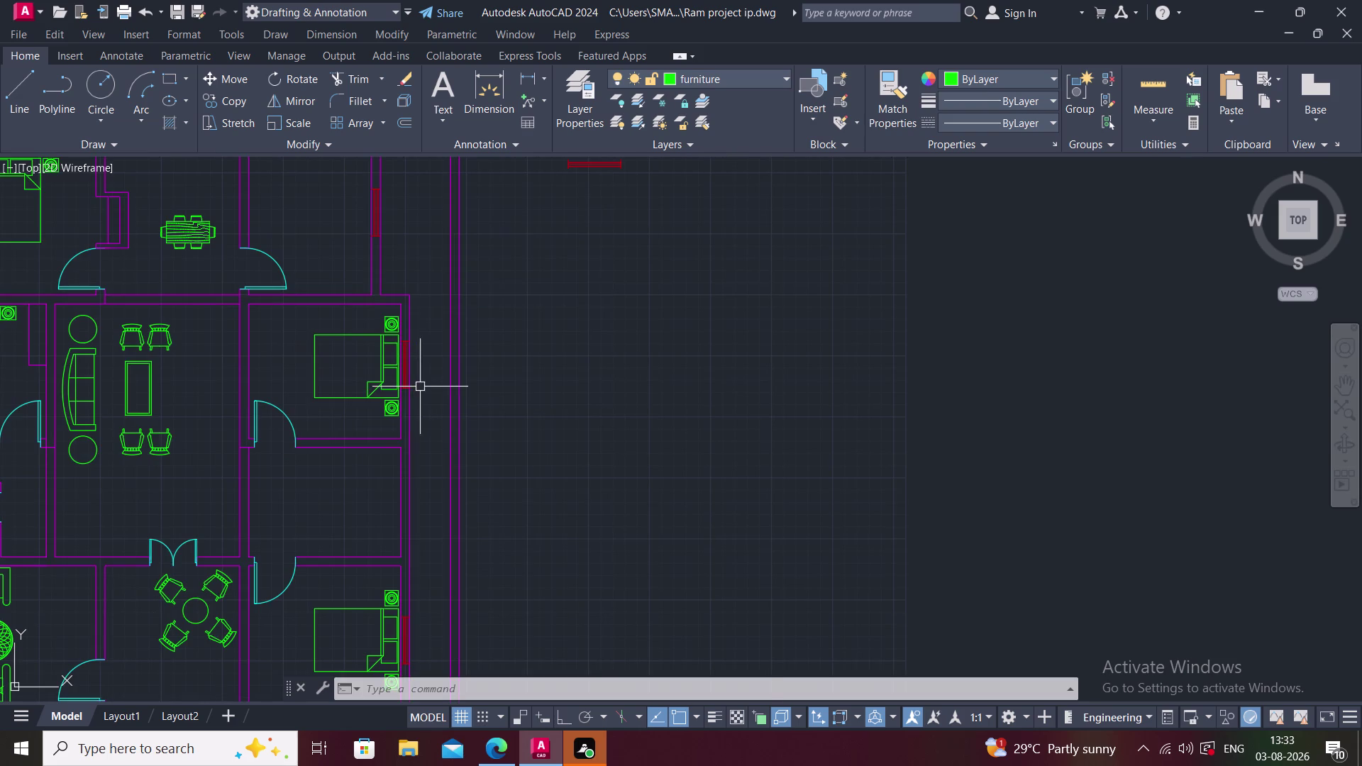
scroll(up, 3)
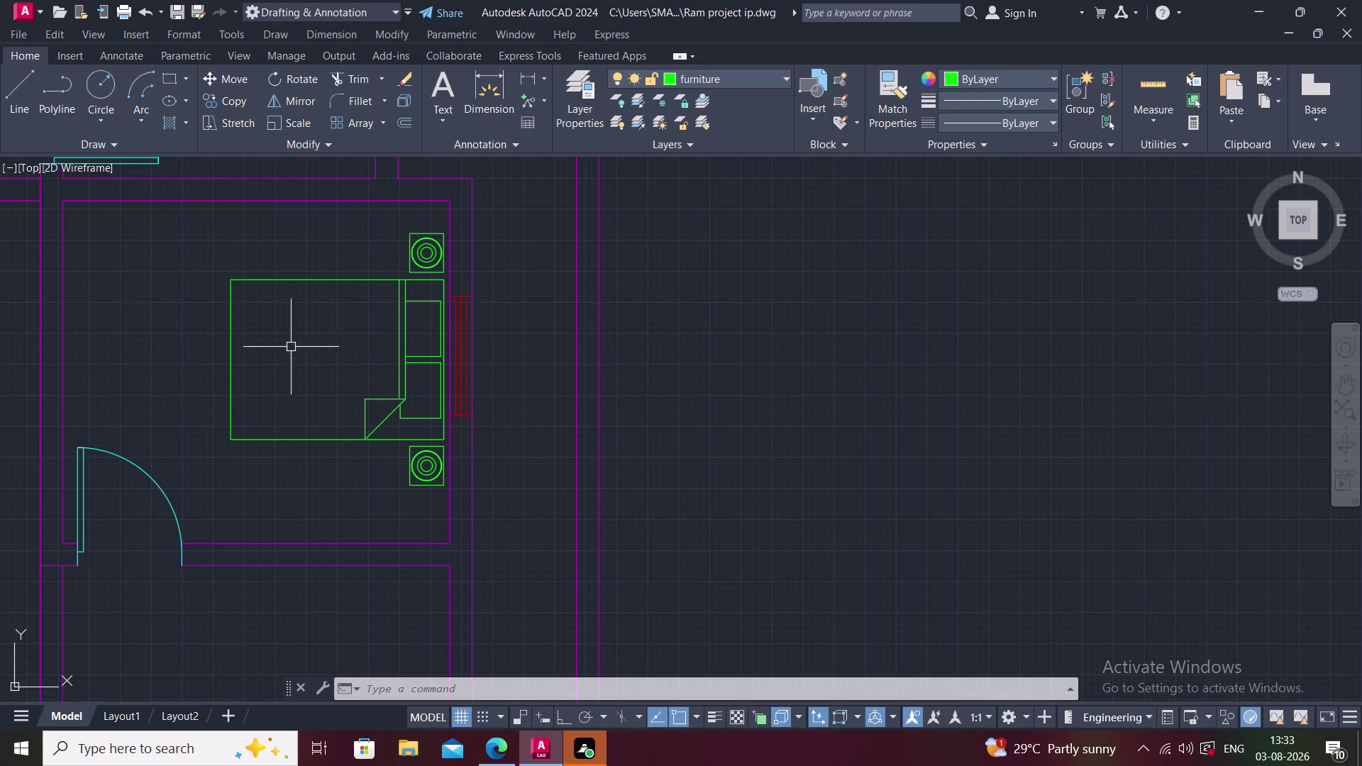
middle_drag(275, 343, 149, 377)
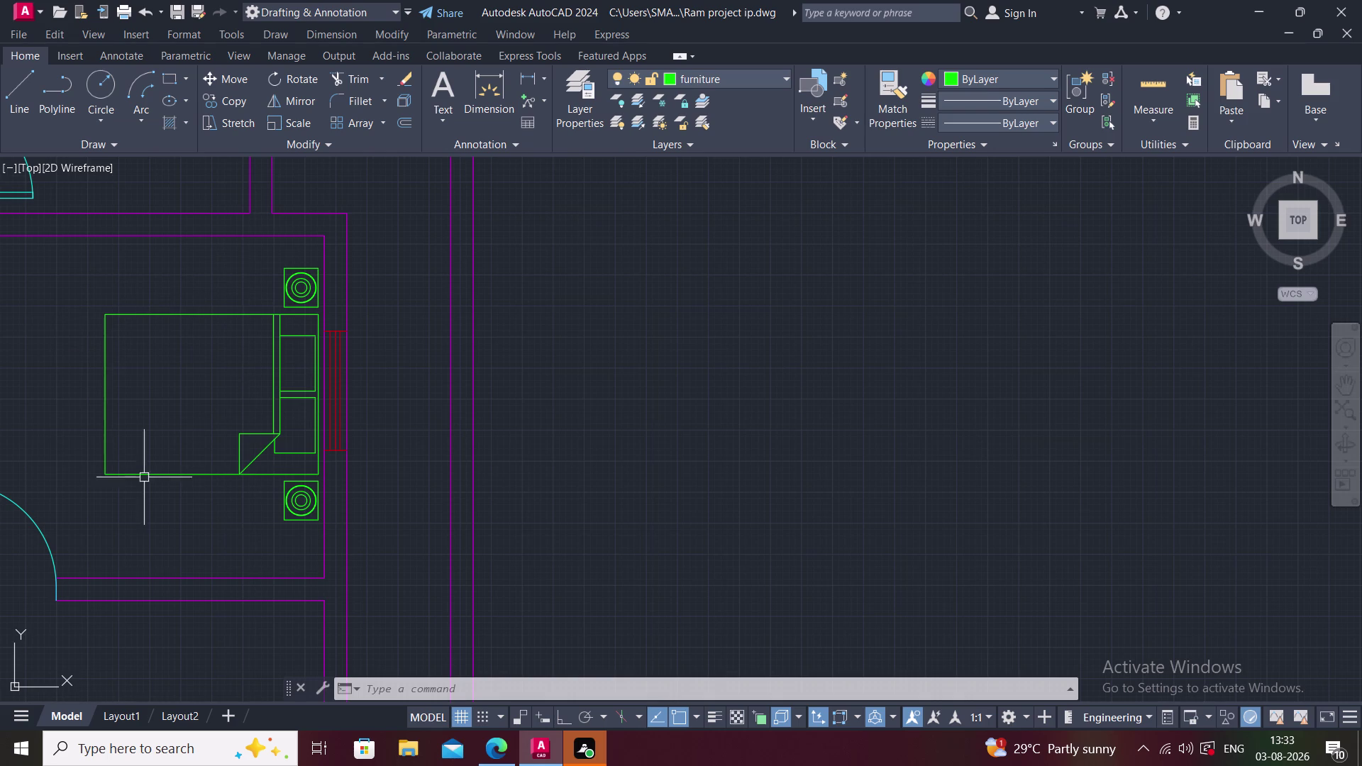
scroll(down, 3)
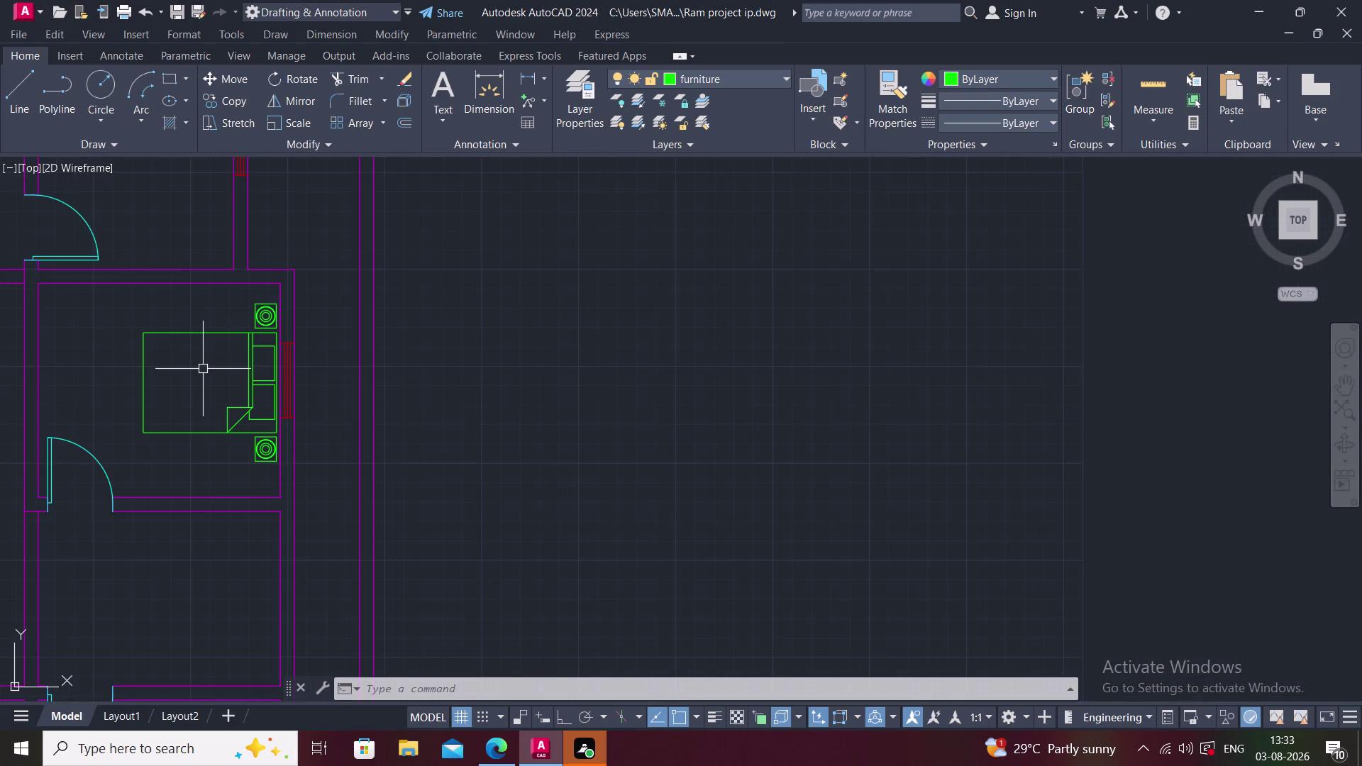
middle_drag(202, 378, 598, 377)
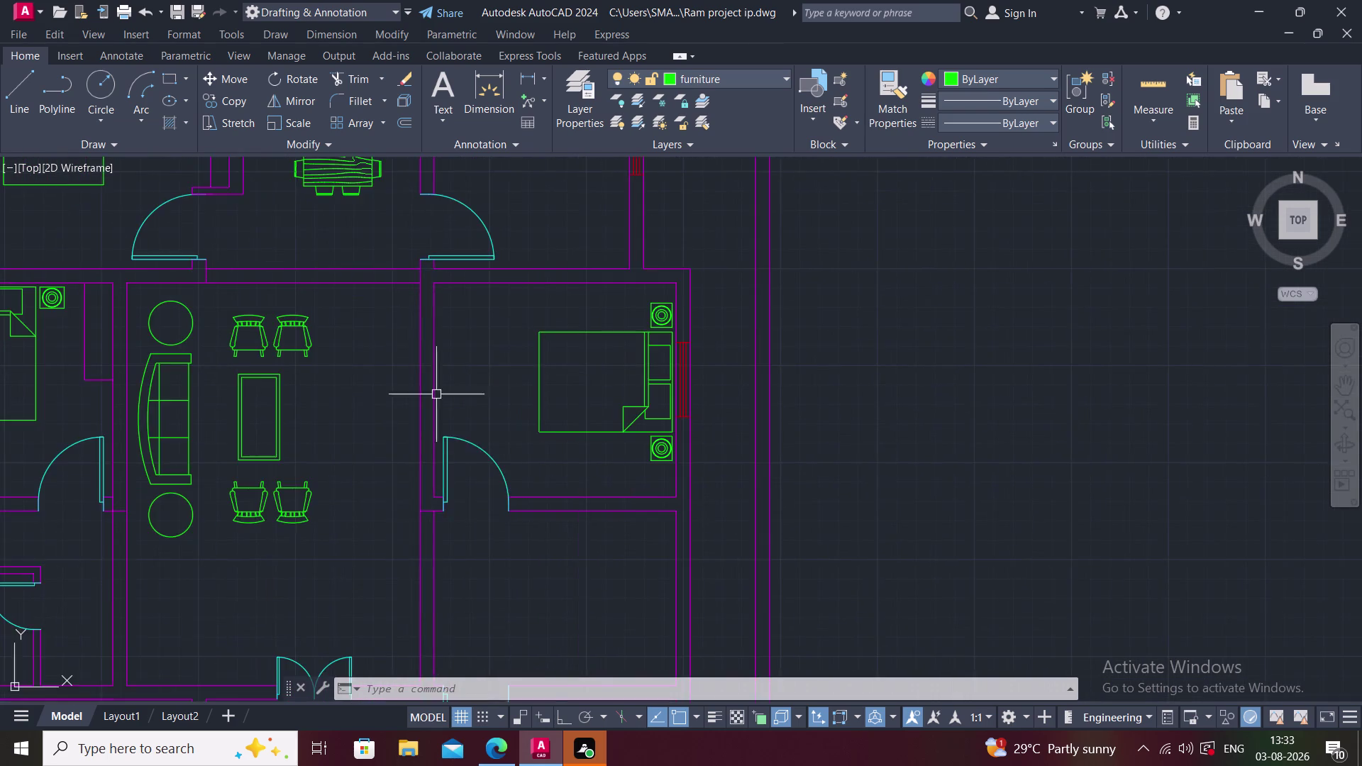
scroll(down, 3)
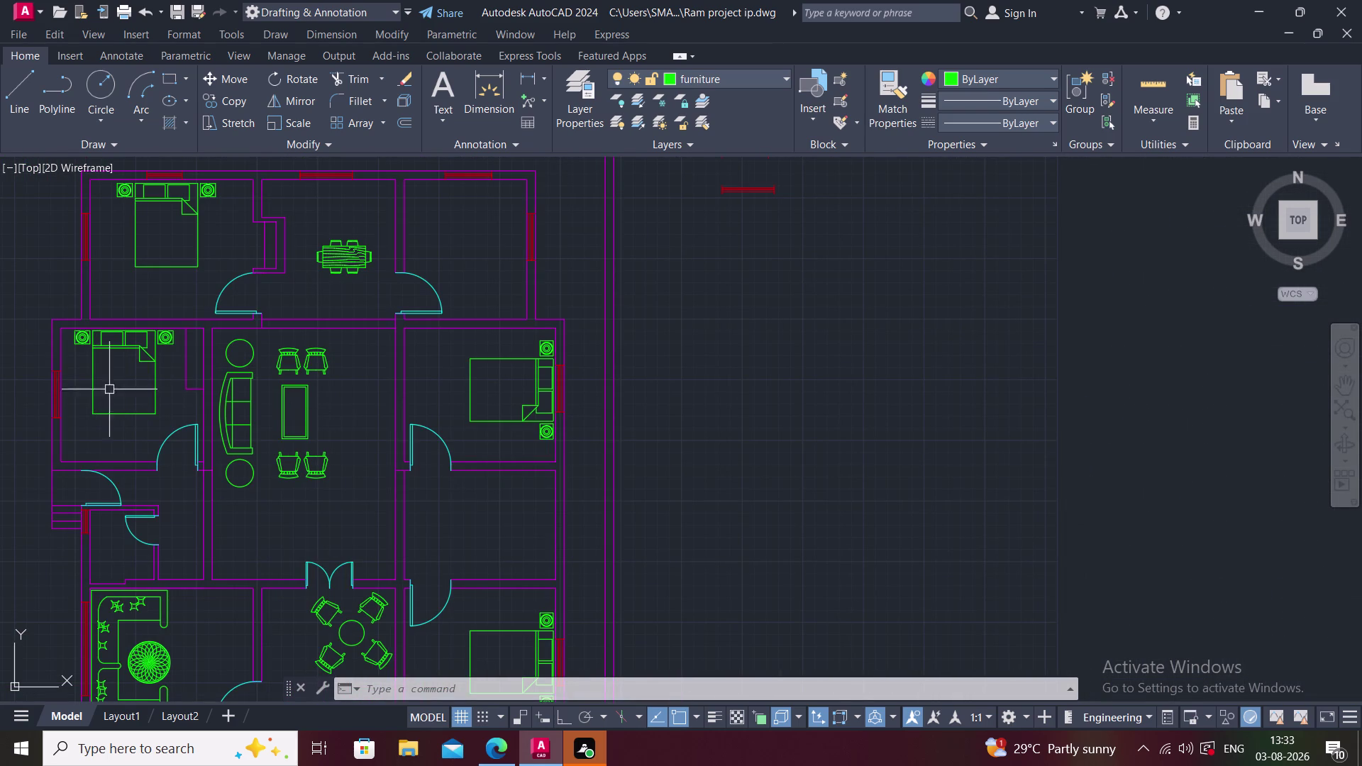
middle_drag(306, 347, 306, 356)
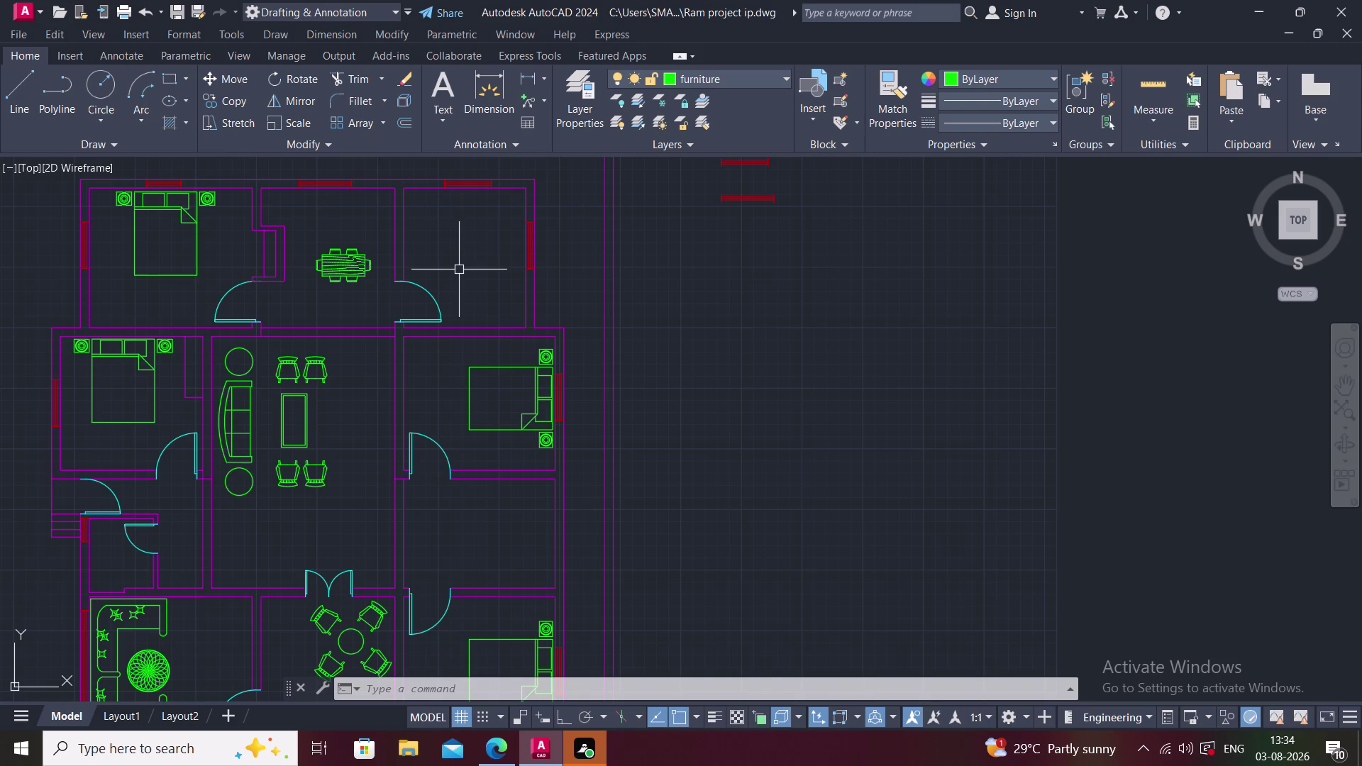
scroll(down, 3)
middle_drag(437, 437, 357, 490)
scroll(up, 3)
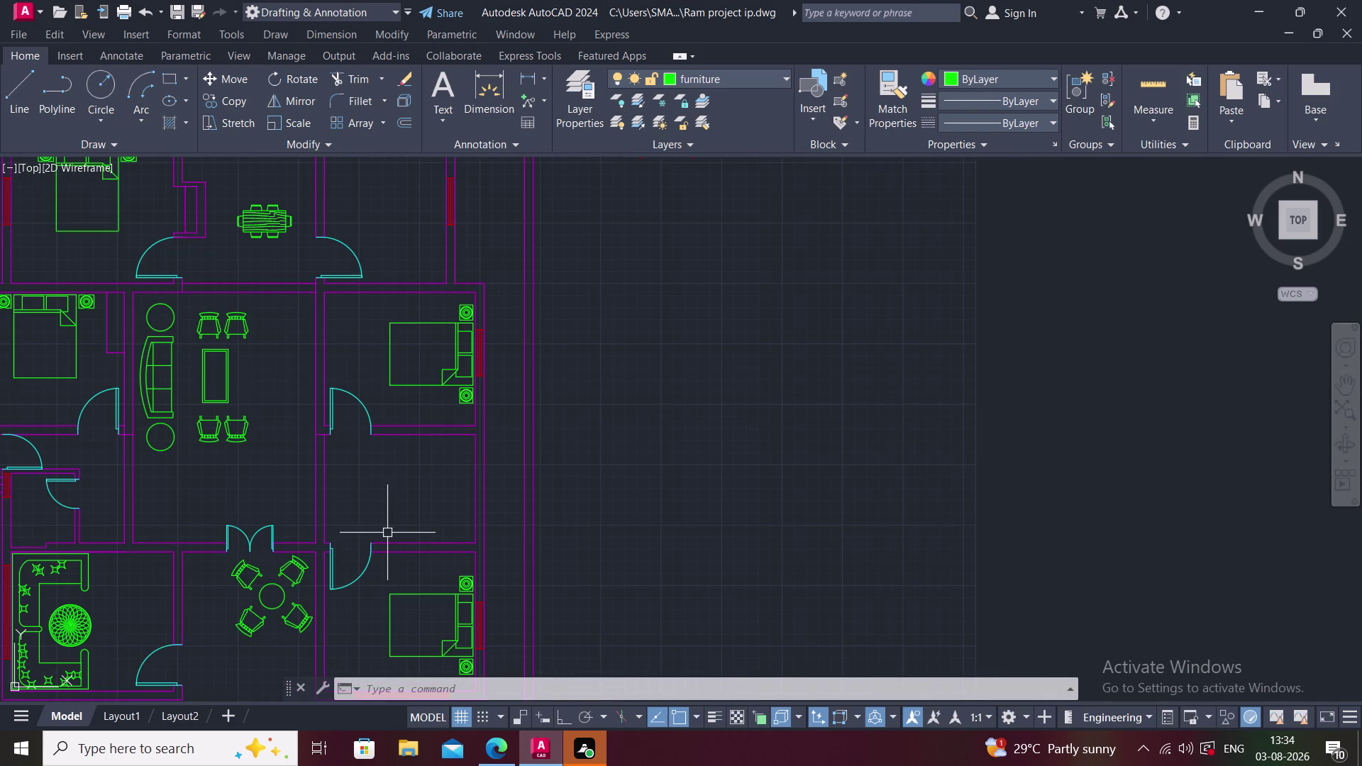
scroll(down, 3)
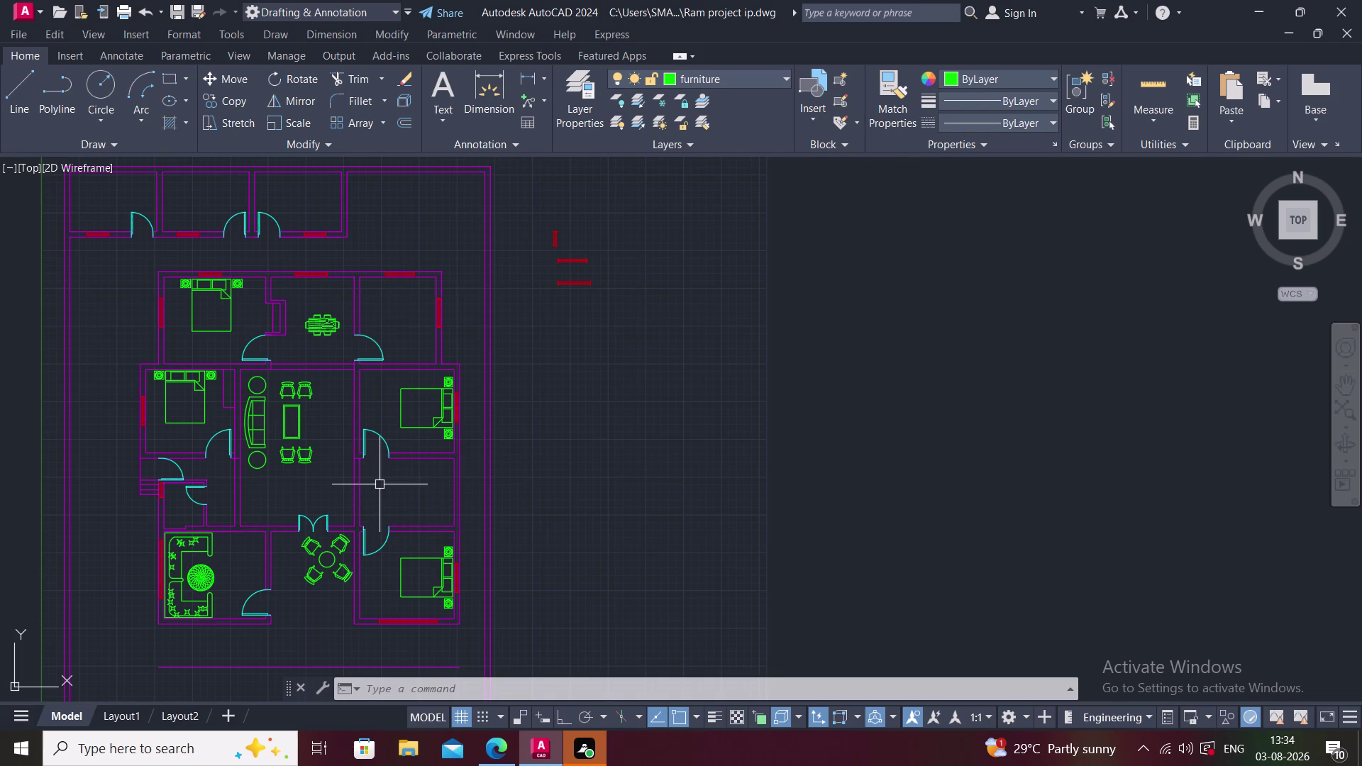
middle_drag(385, 543, 400, 433)
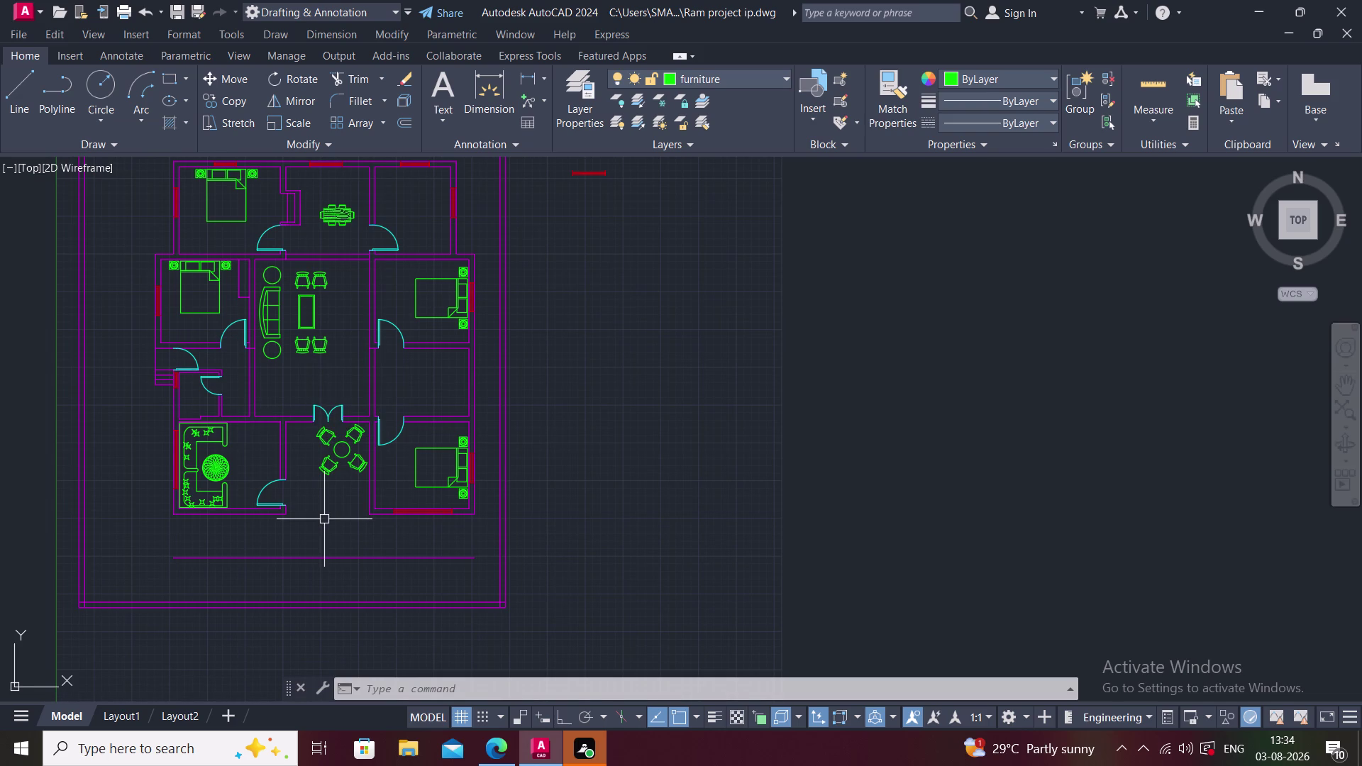
middle_drag(325, 524, 356, 434)
scroll(up, 3)
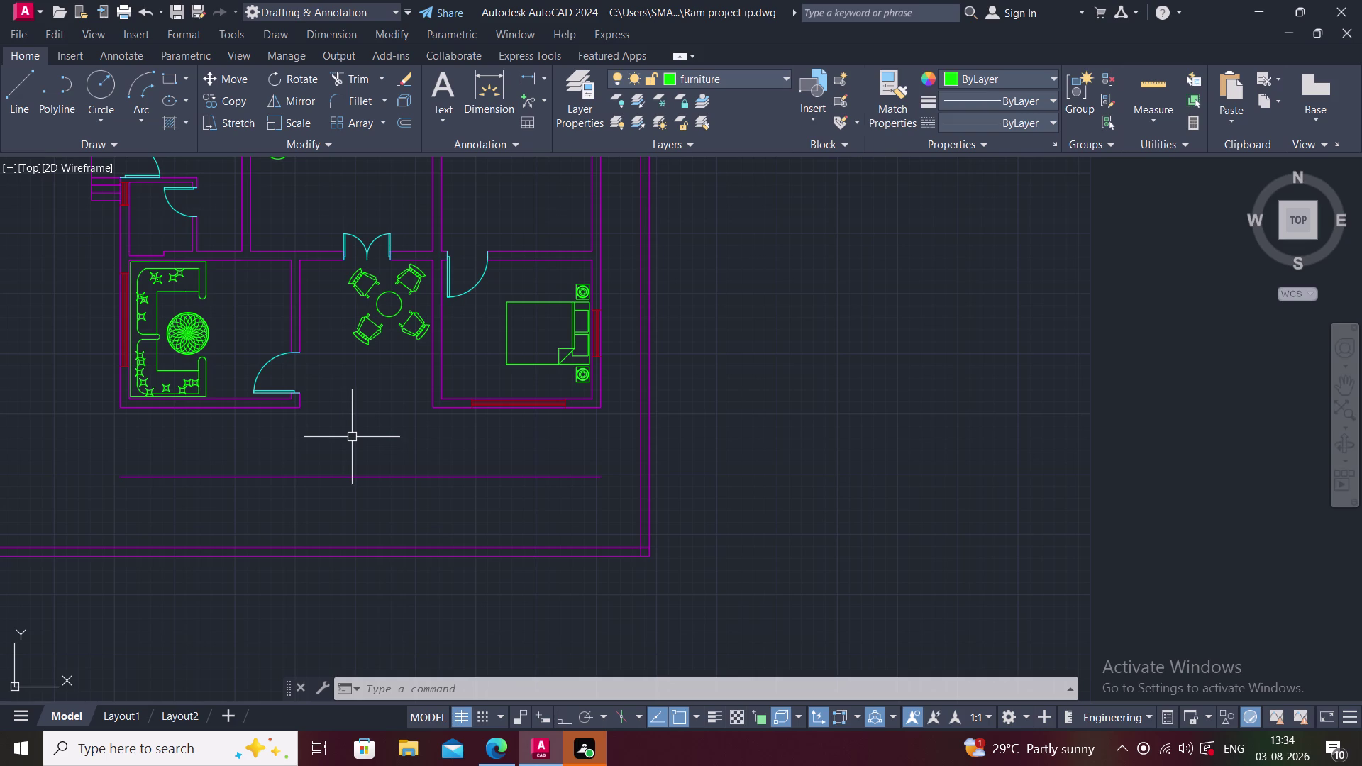
scroll(down, 3)
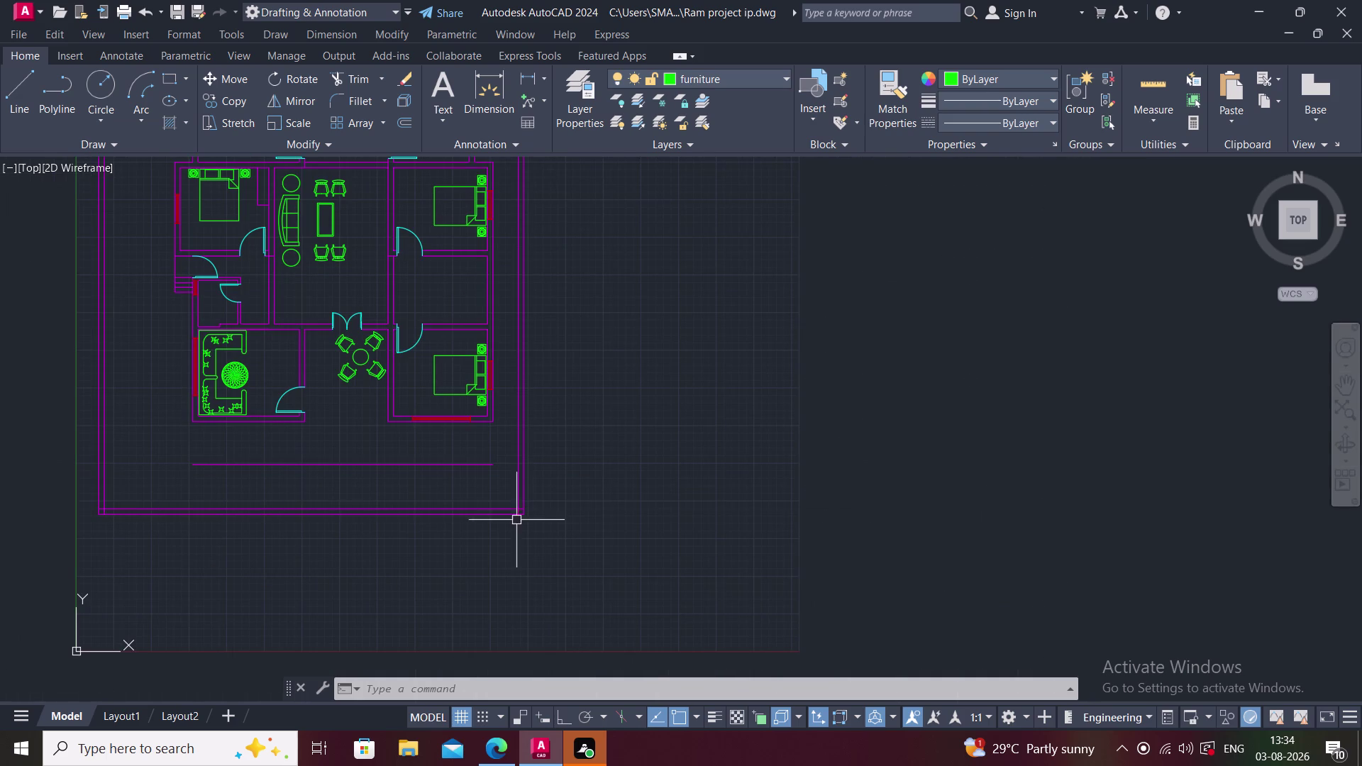
middle_drag(374, 493, 386, 550)
scroll(down, 3)
middle_drag(351, 547, 358, 546)
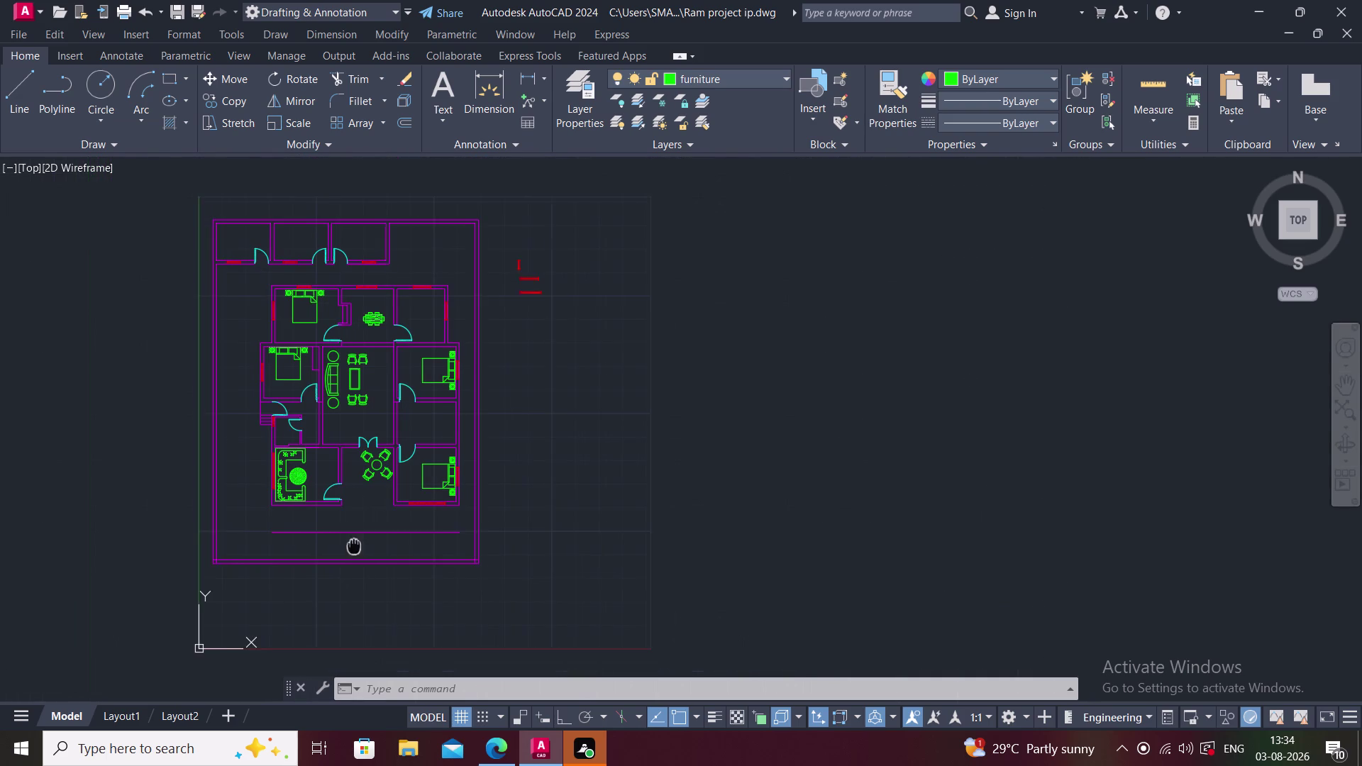
middle_drag(359, 546, 380, 544)
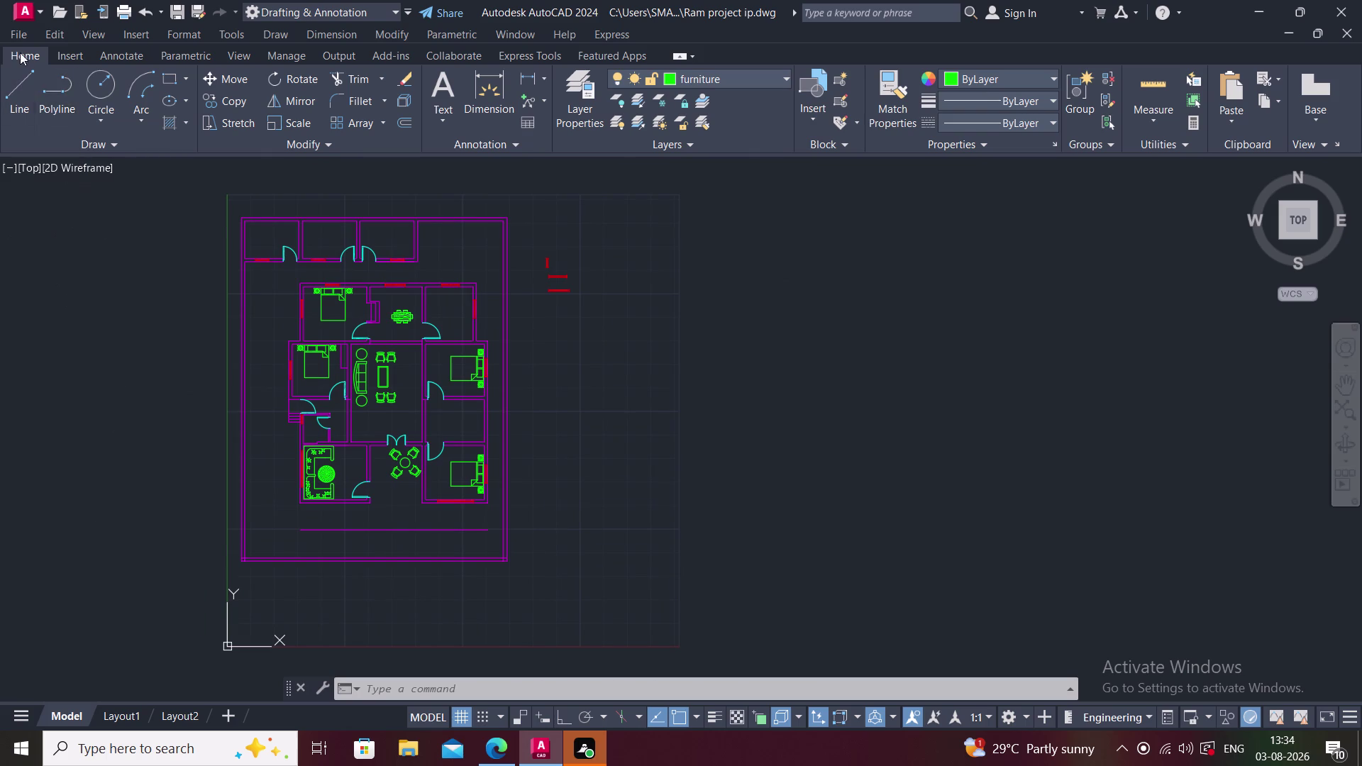
click(17, 35)
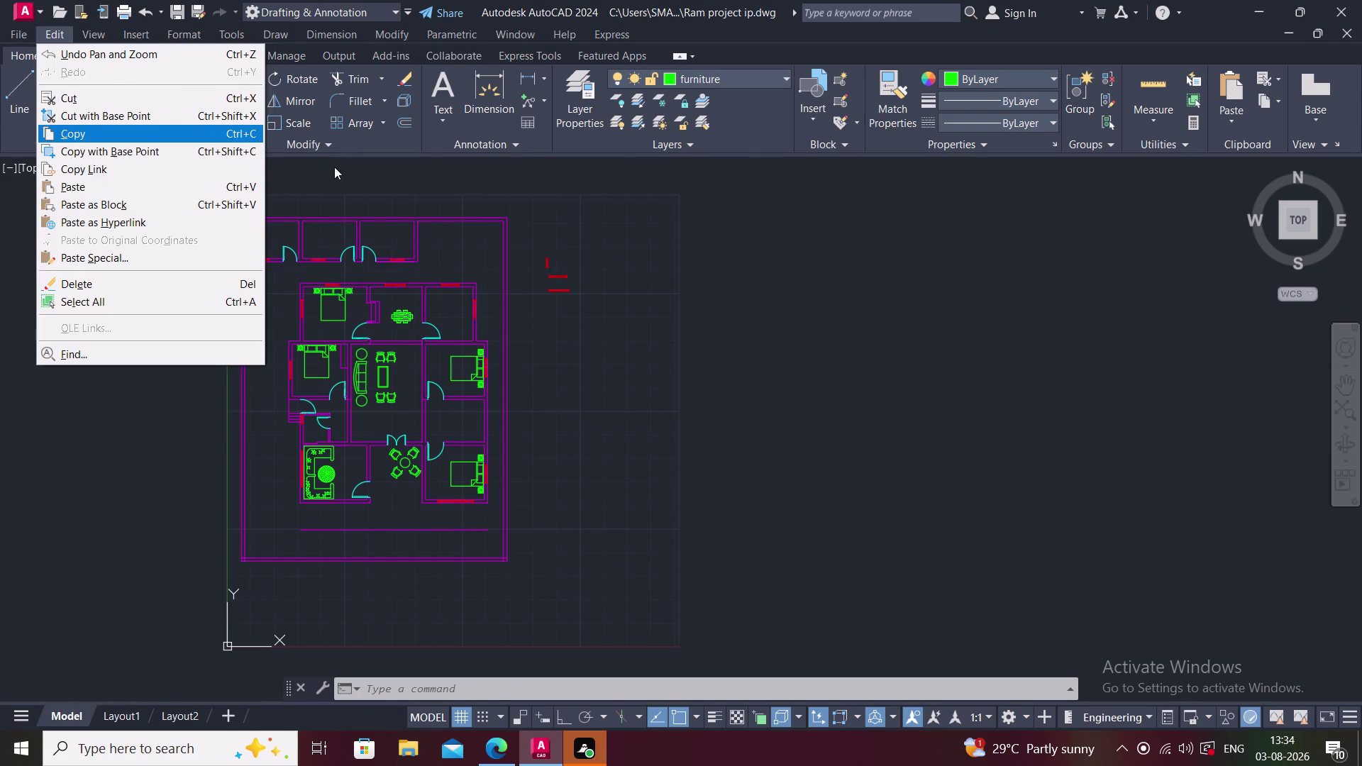
click(334, 166)
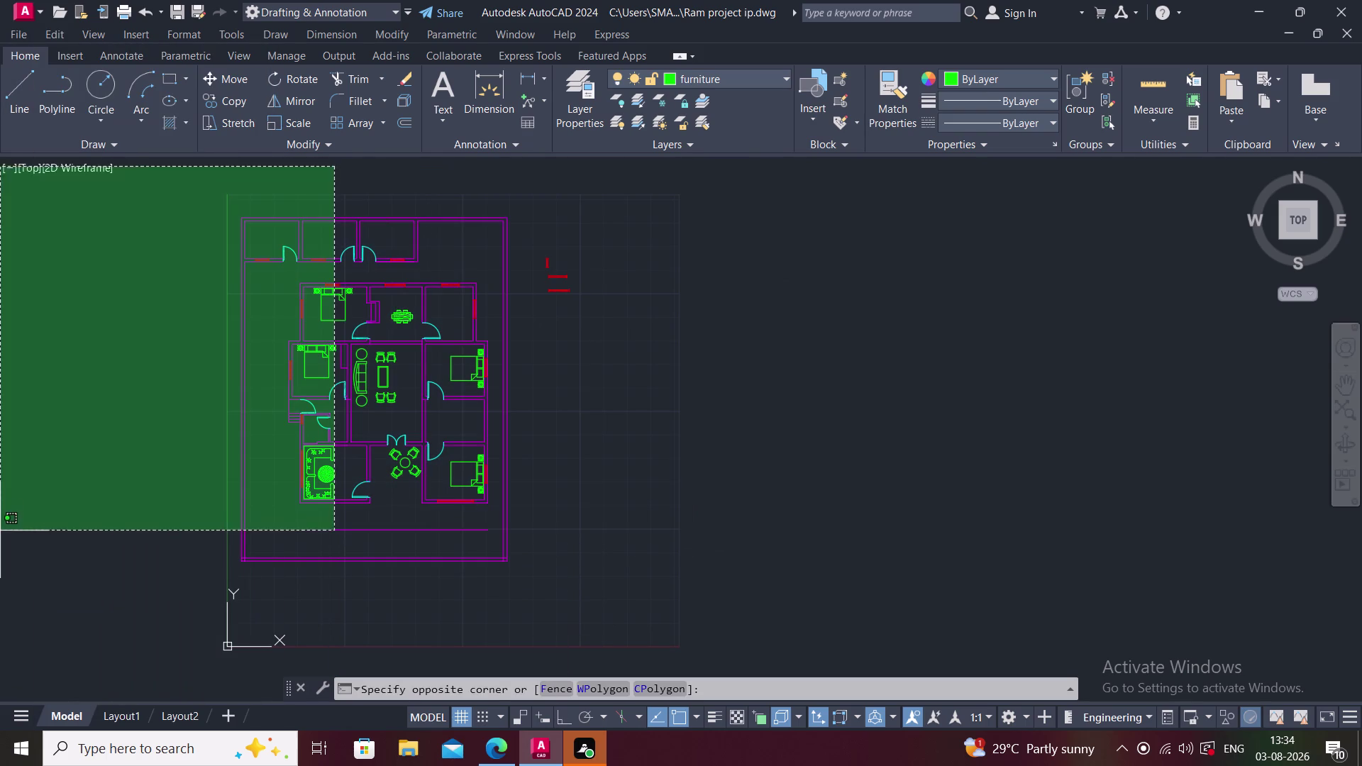
key(Escape)
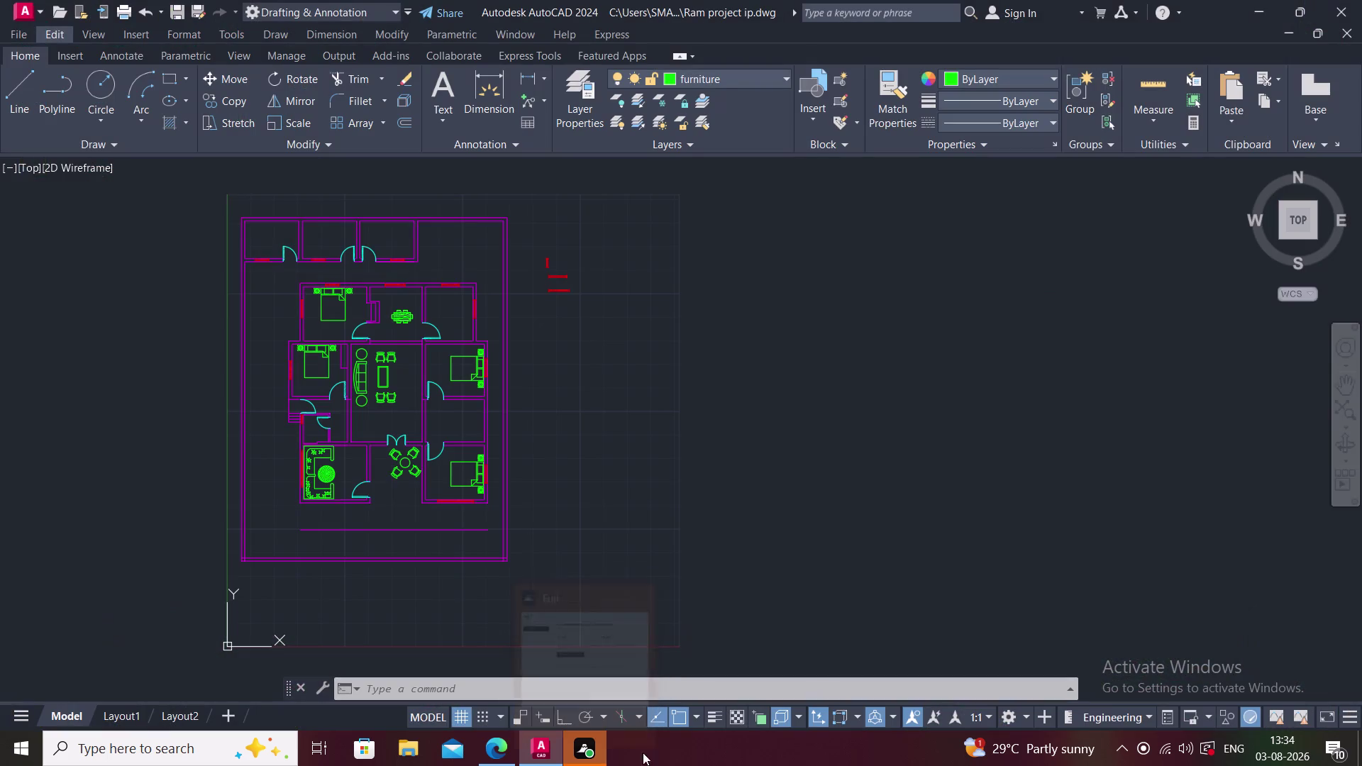
middle_drag(362, 529, 403, 560)
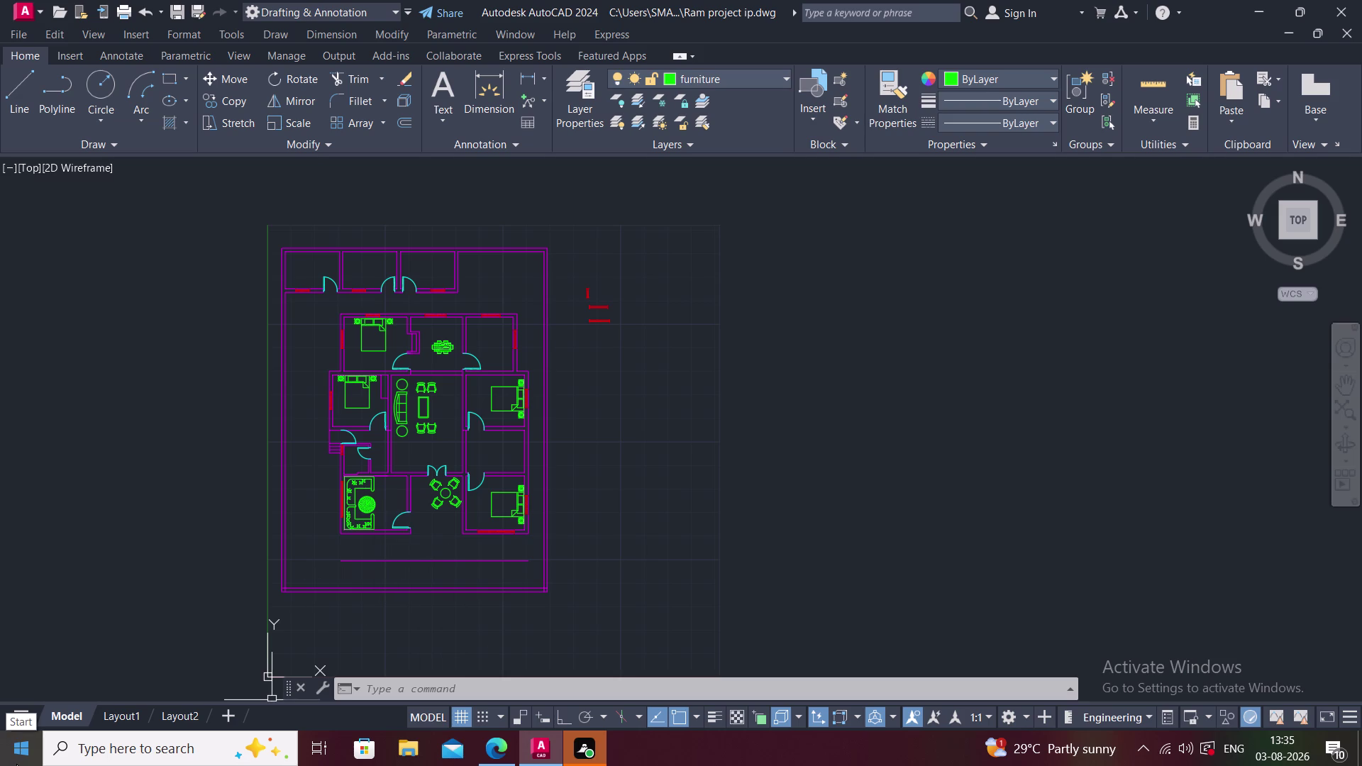
Window-select the leftover red lines right of the plan and delete them.
click(572, 265)
click(669, 372)
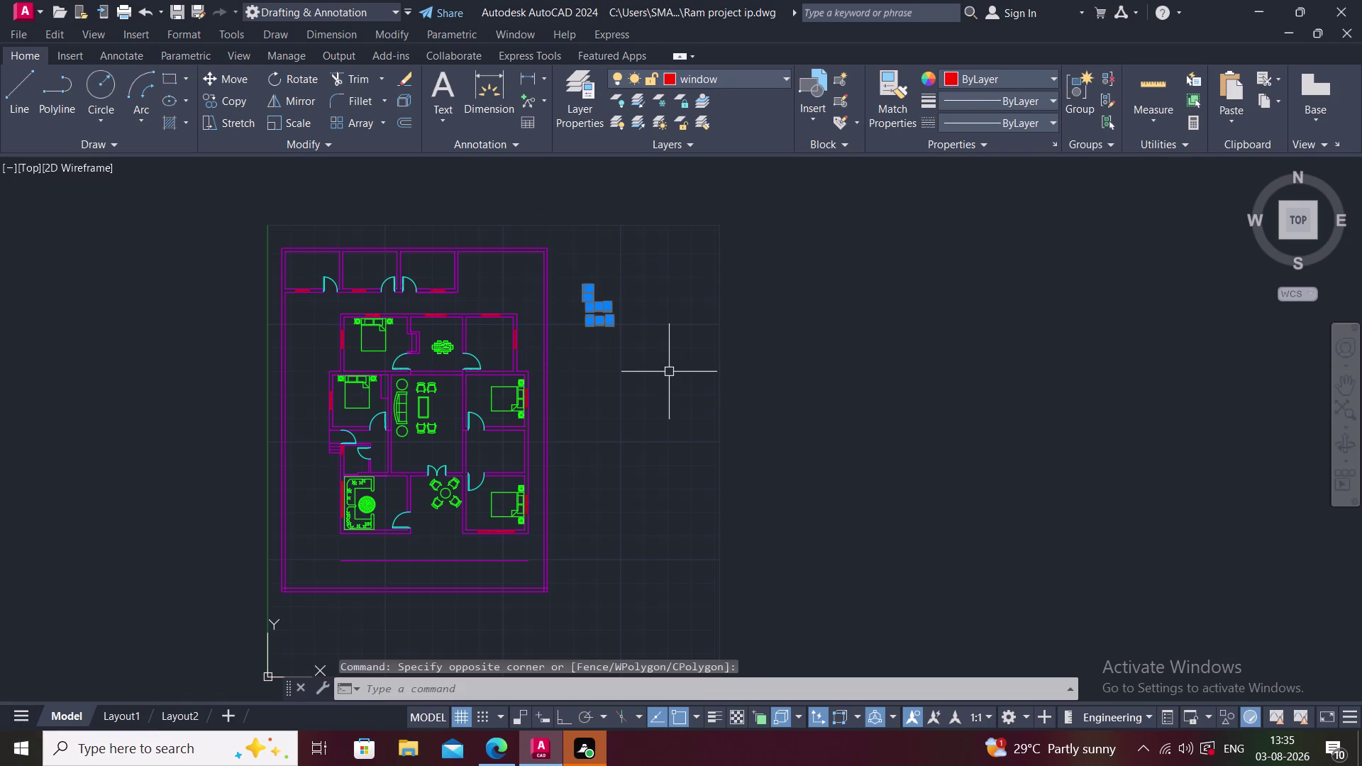
key(Delete)
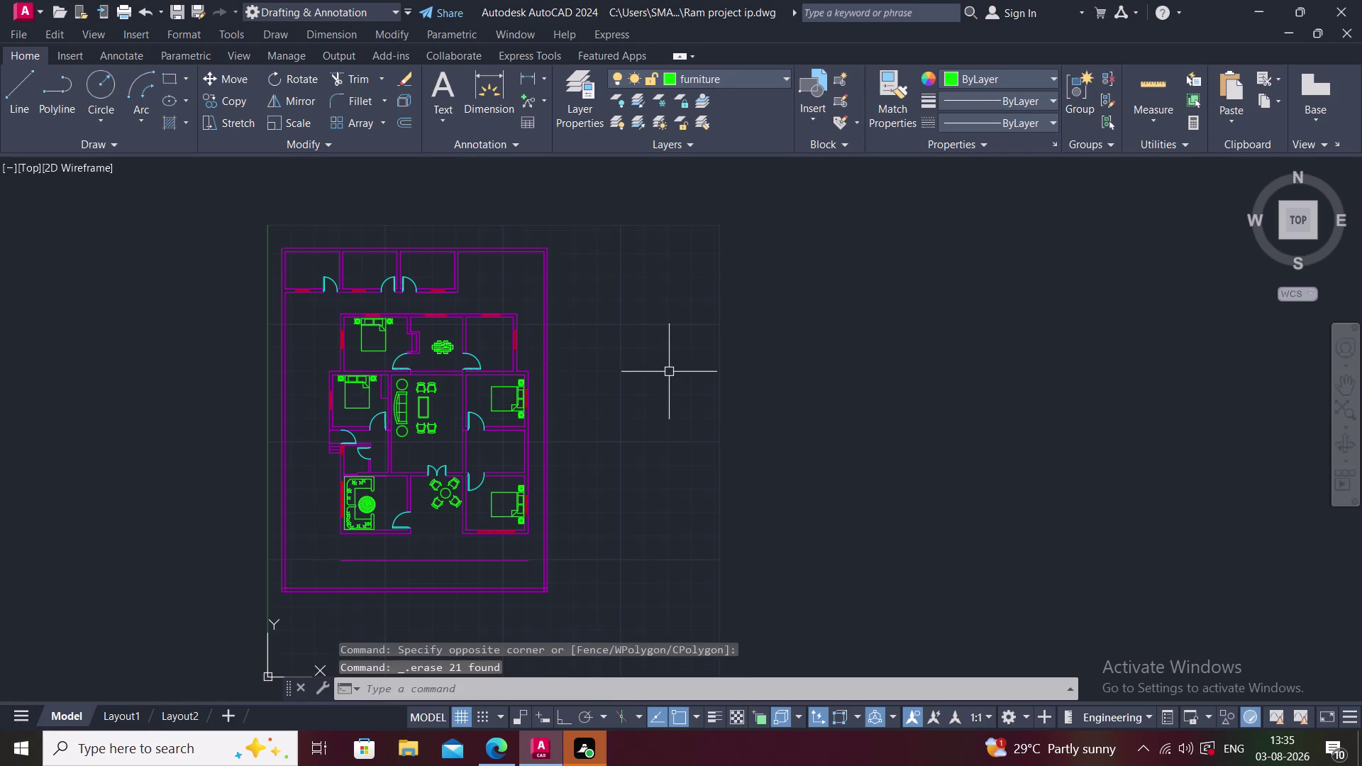